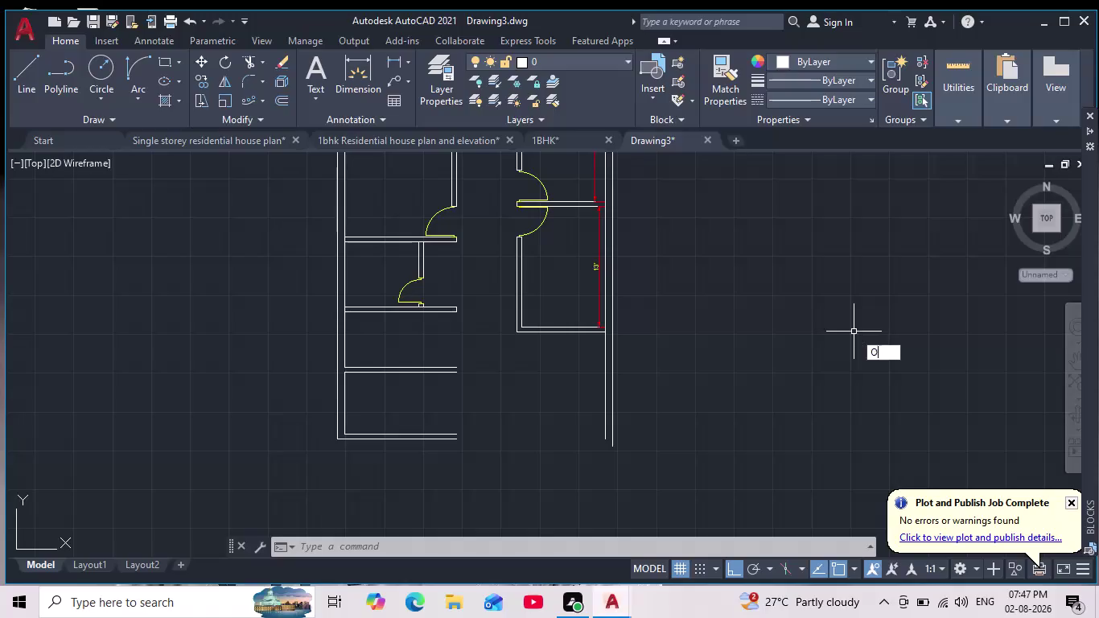
Abandon the first offset attempt and set a new 10'7" offset distance.
key(Return)
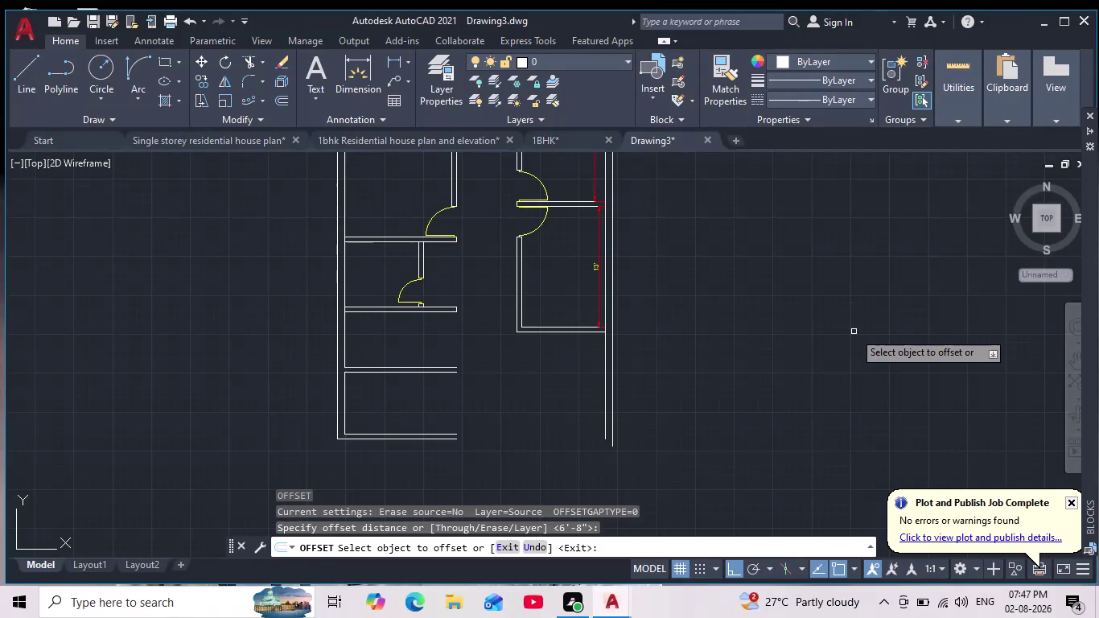
click(563, 332)
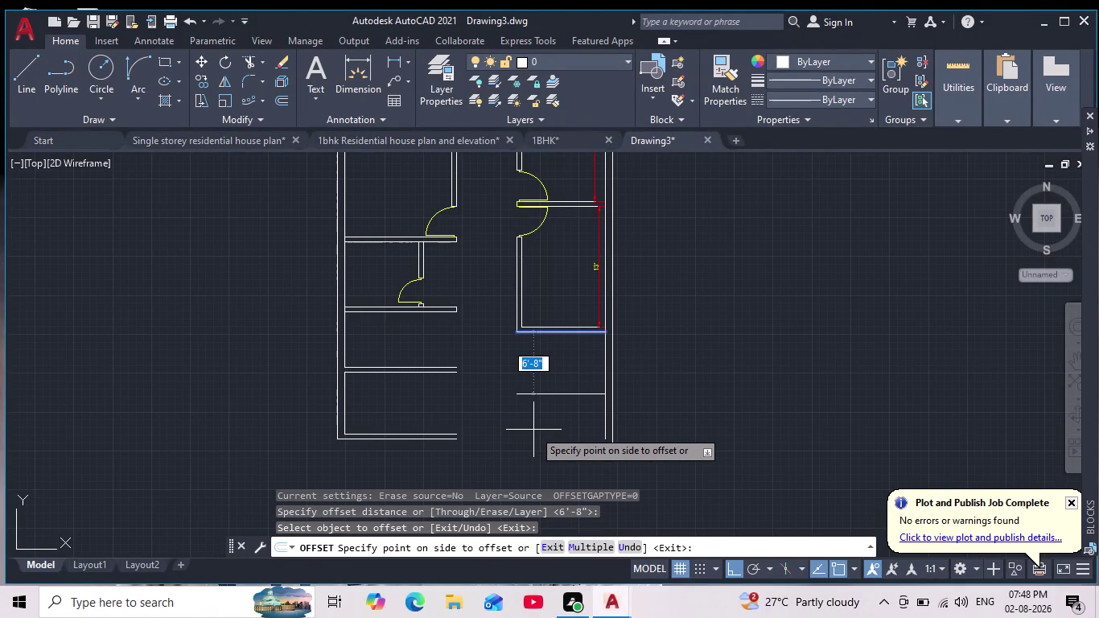
key(Escape)
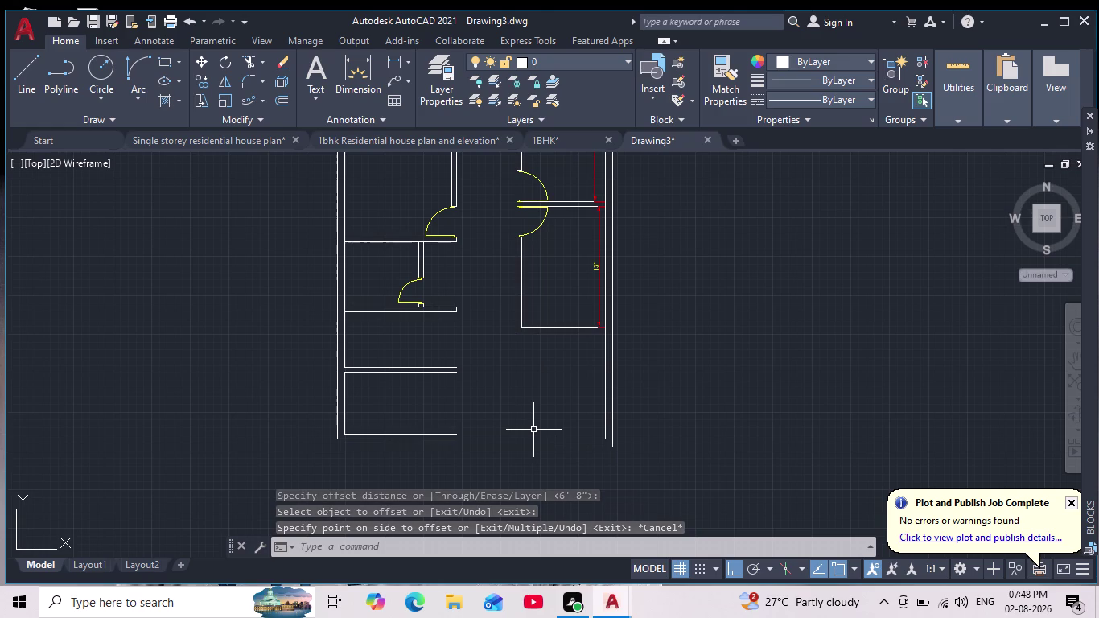
key(Return)
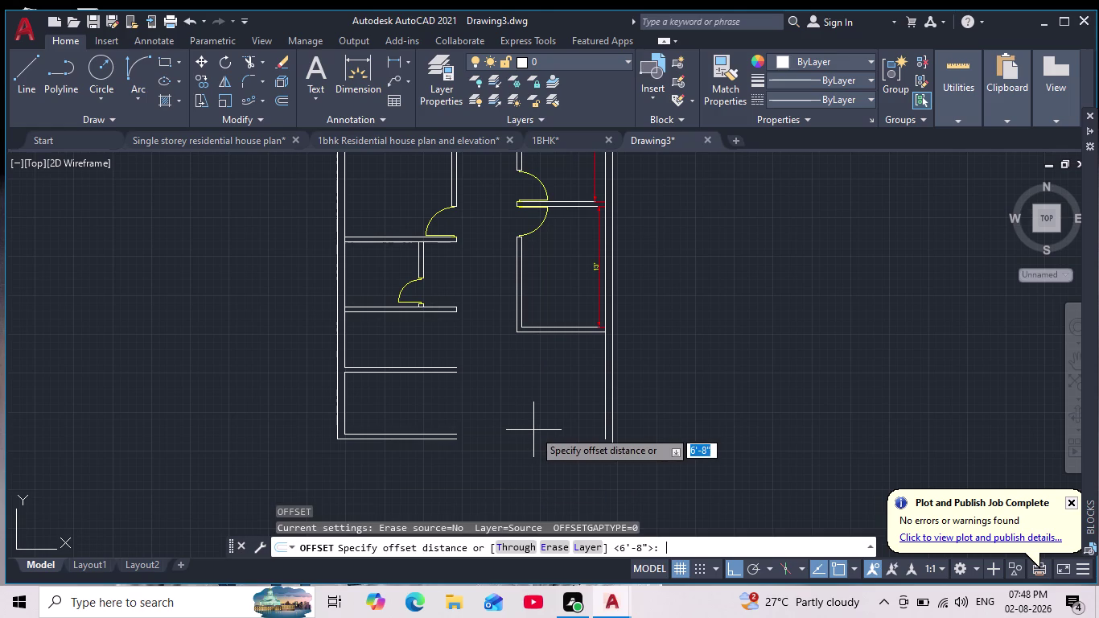
text(10)
key(apostrophe)
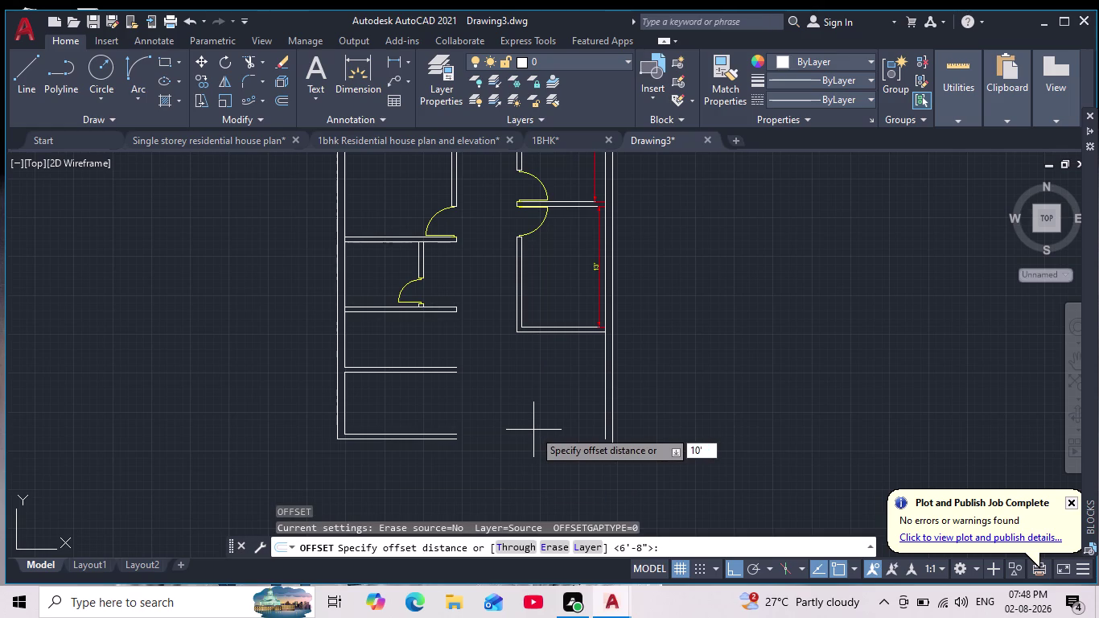
text(7")
key(Return)
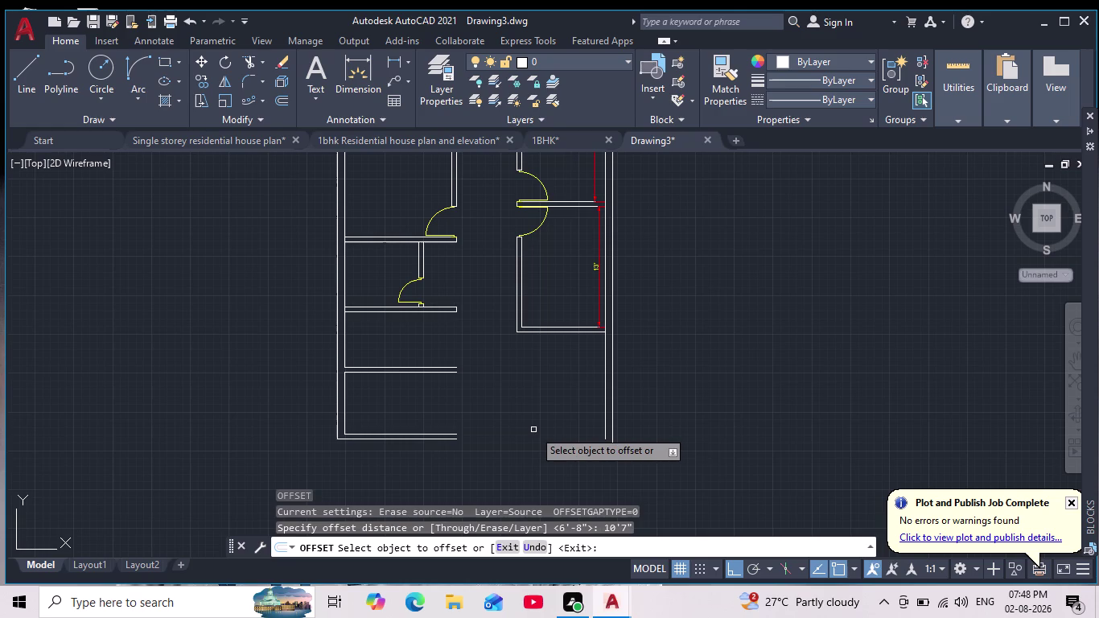
Copy the right room's bottom line 10'7" below it.
click(561, 332)
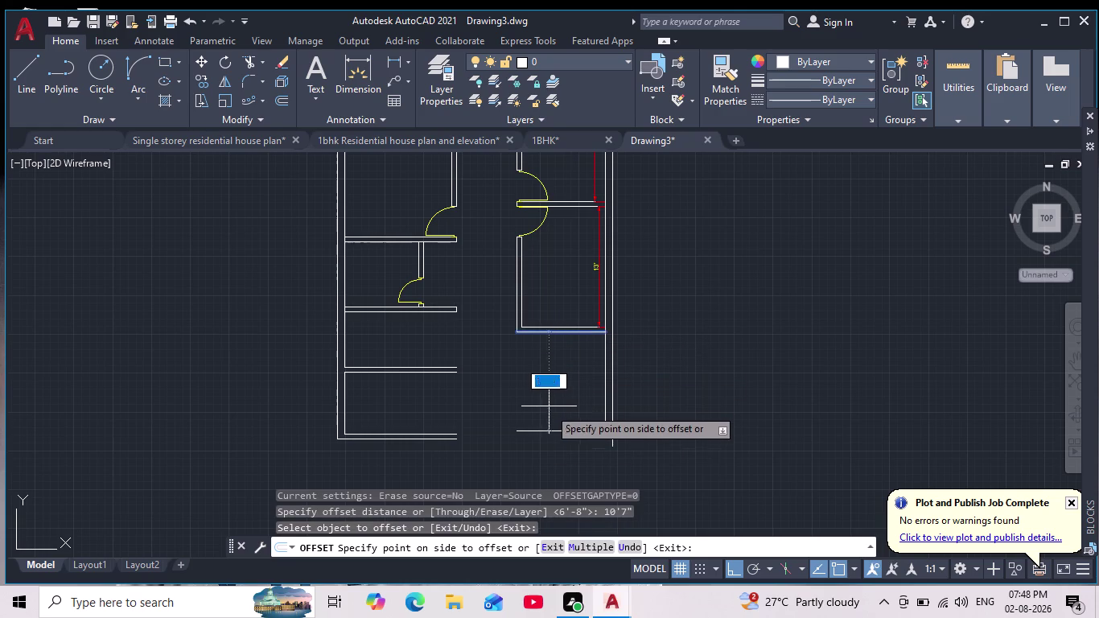
click(547, 410)
scroll(down, 3)
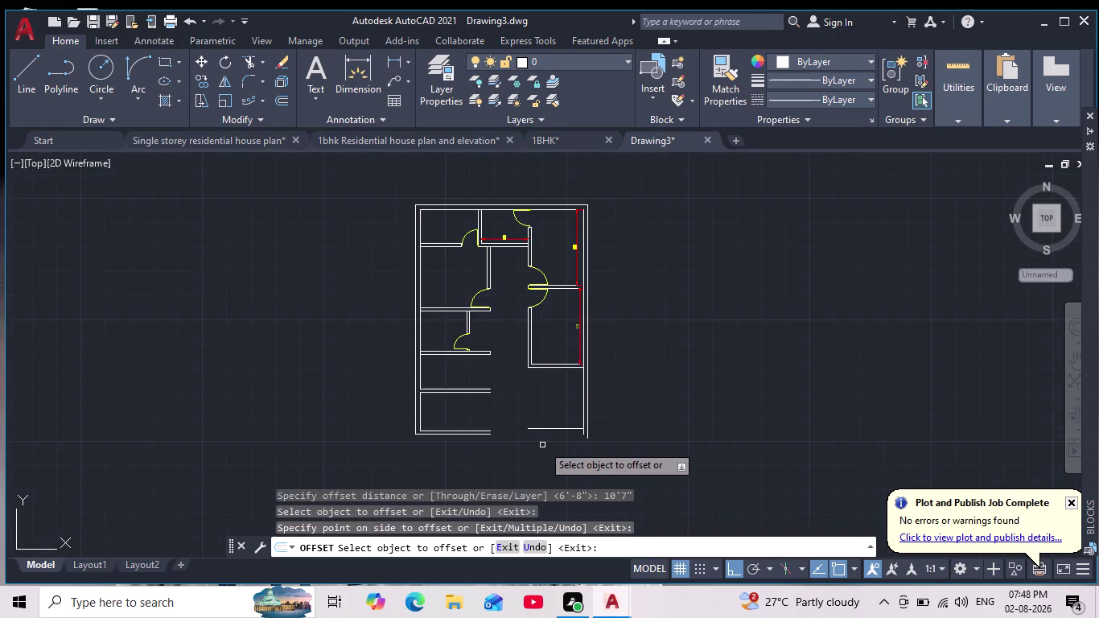
scroll(up, 3)
scroll(up, 3)
scroll(down, 3)
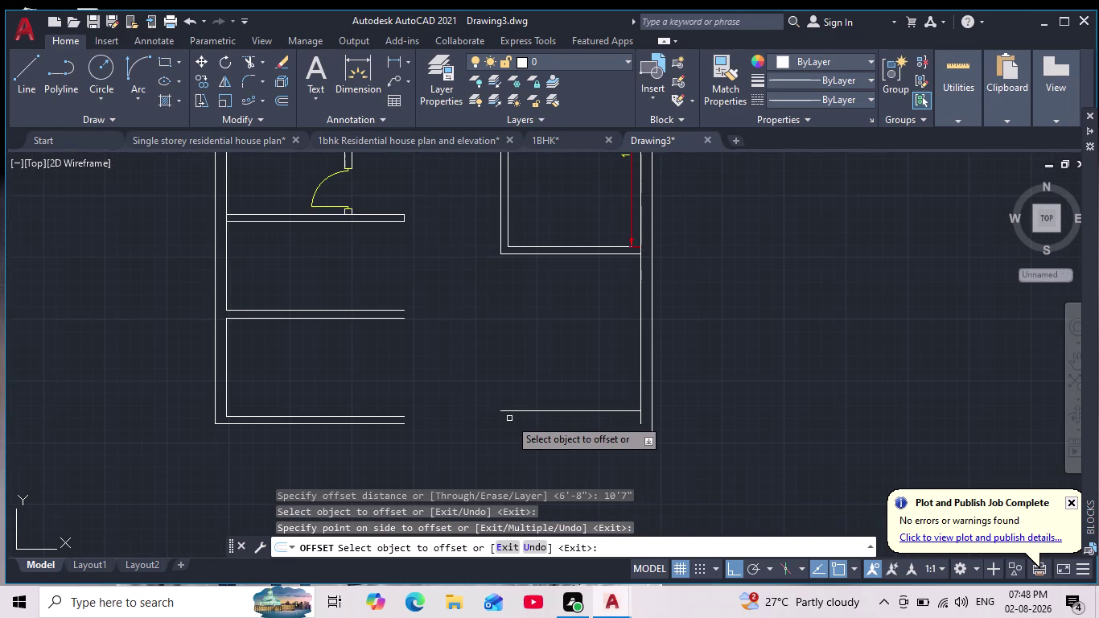
Start an offset with a 6-inch distance, then cancel it.
key(Escape)
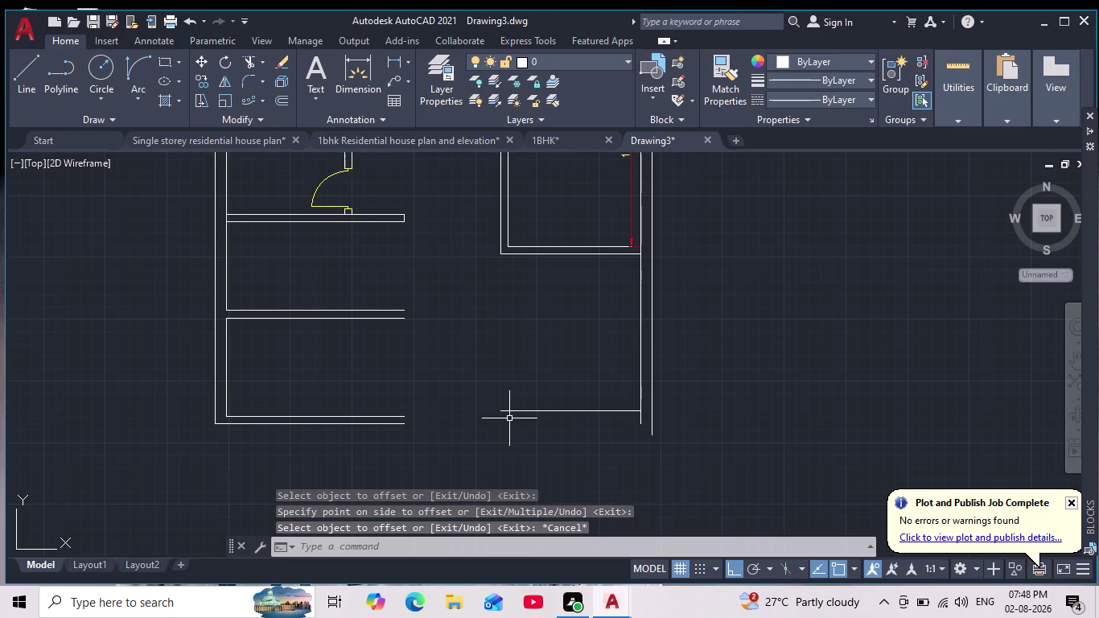
key(Escape)
key(Escape)
key(Escape)
key(Return)
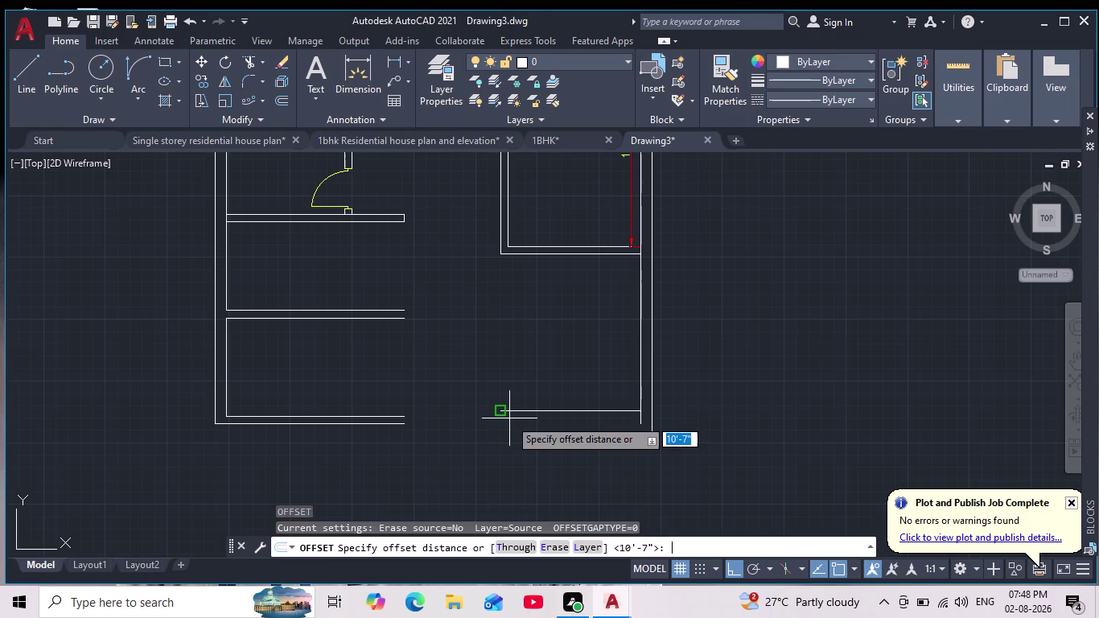
key(6)
key(Return)
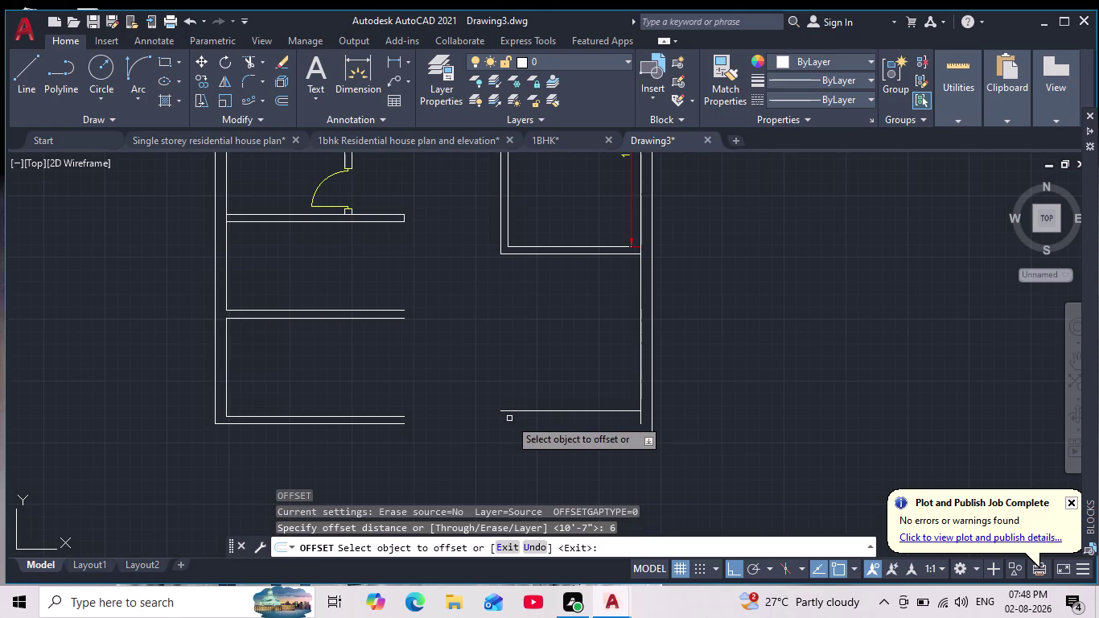
key(Escape)
key(Escape)
key(Escape)
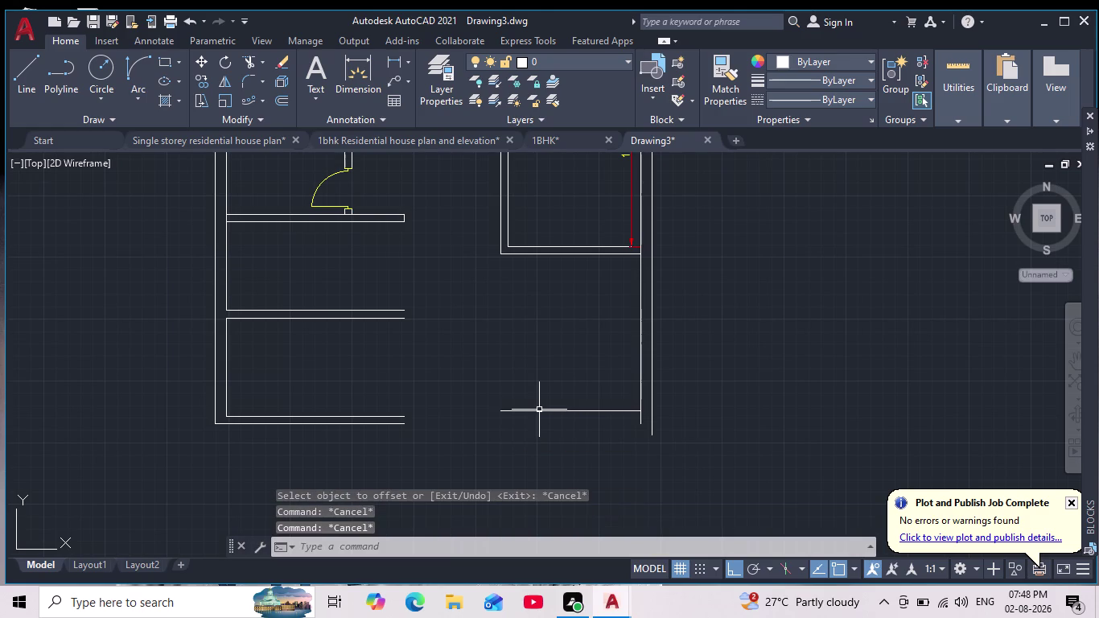
Offset the new bottom wall line 9 inches downward to give the wall thickness.
key(o)
key(Return)
key(9)
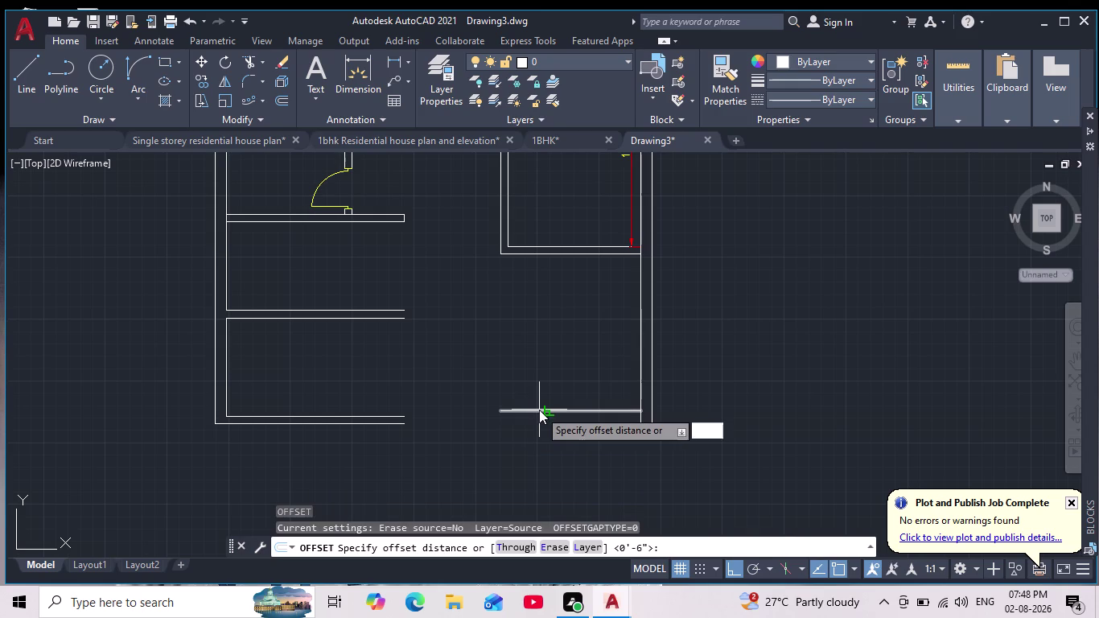
key(Return)
click(542, 412)
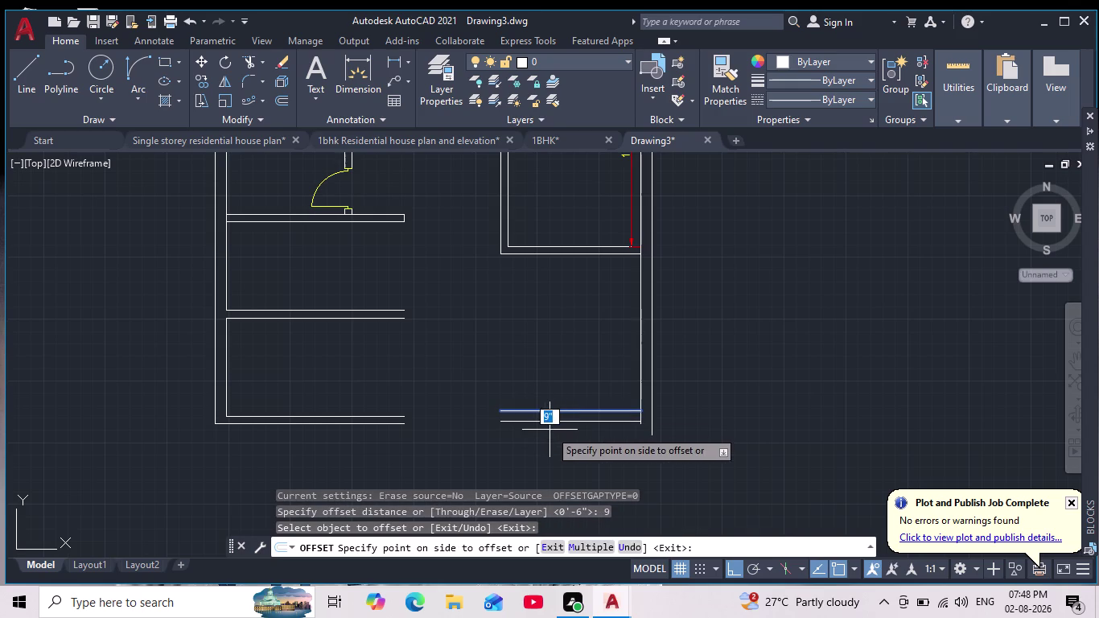
click(549, 430)
scroll(down, 3)
scroll(up, 3)
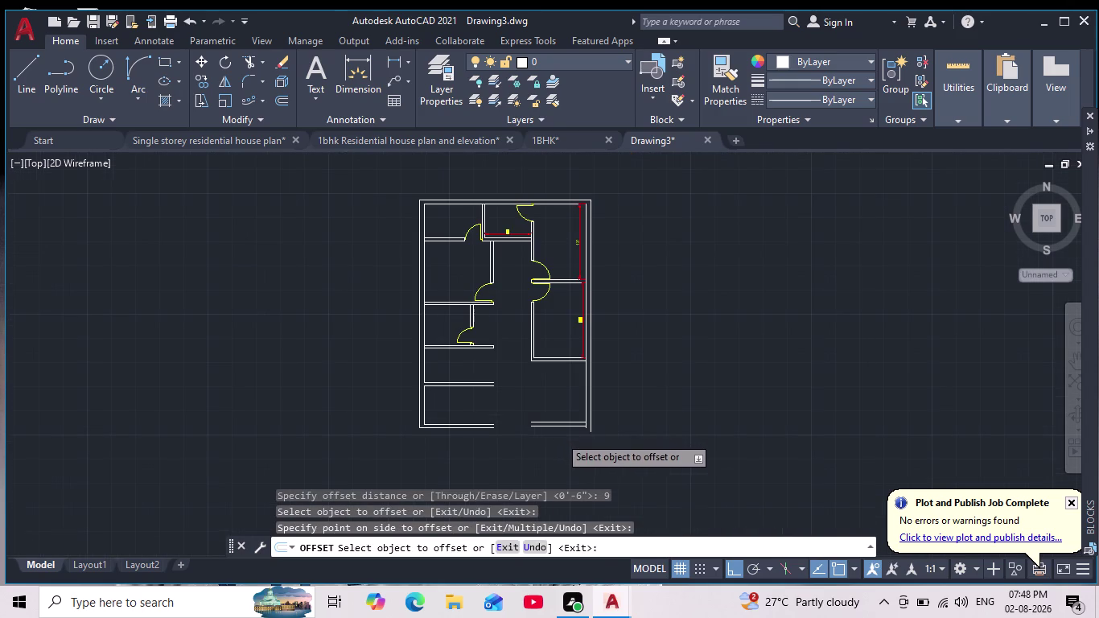
key(Escape)
key(Escape)
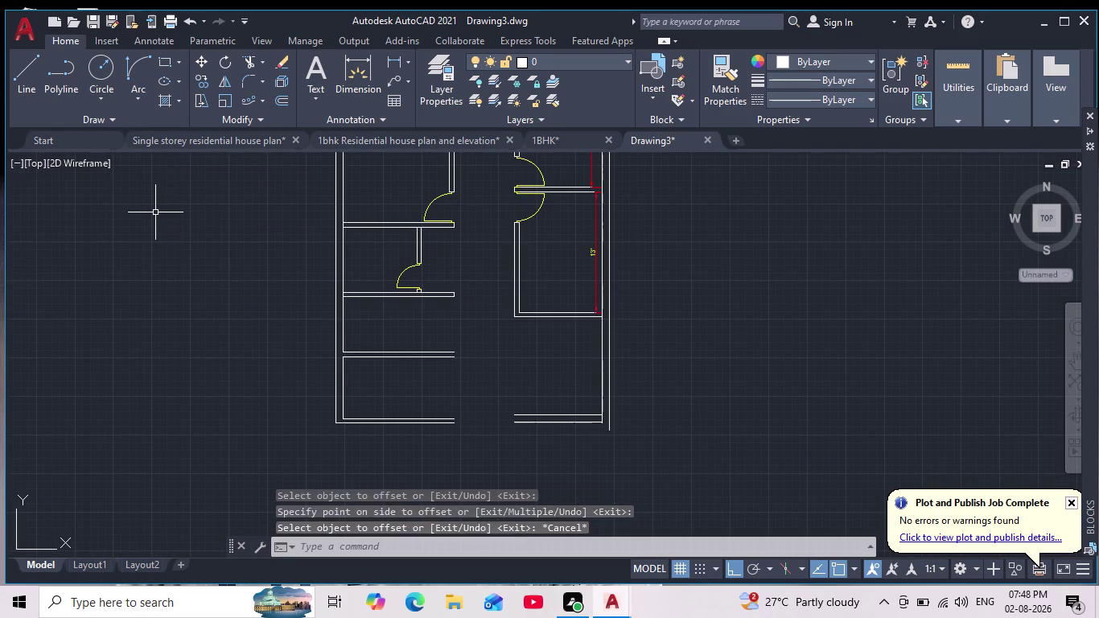
key(Escape)
Fillet the outer bottom and outer right wall lines into a clean corner.
click(248, 74)
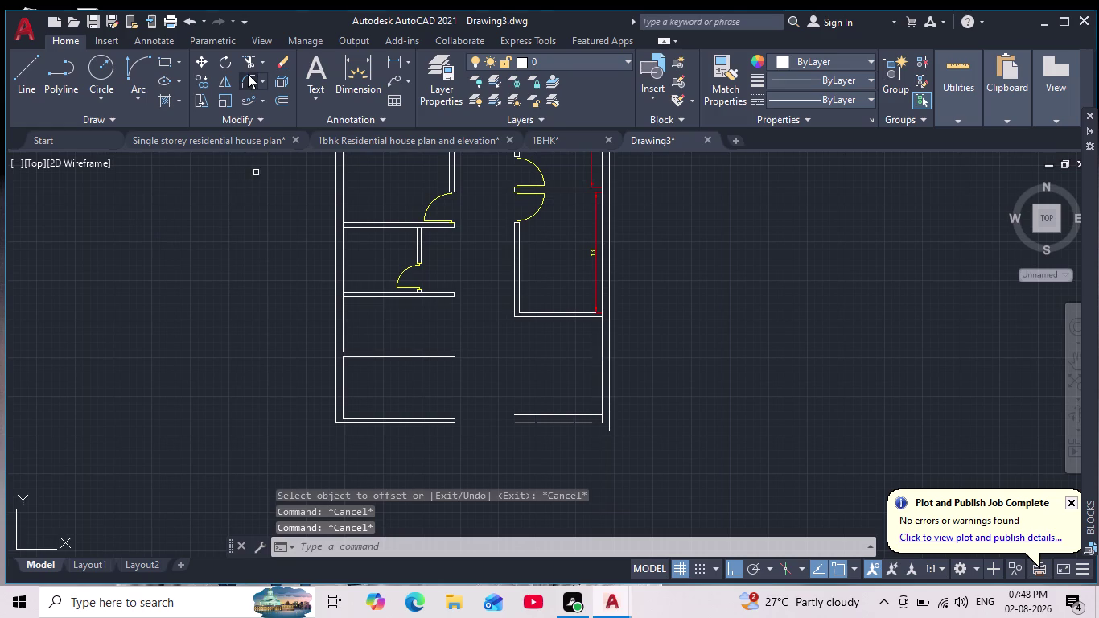
scroll(up, 3)
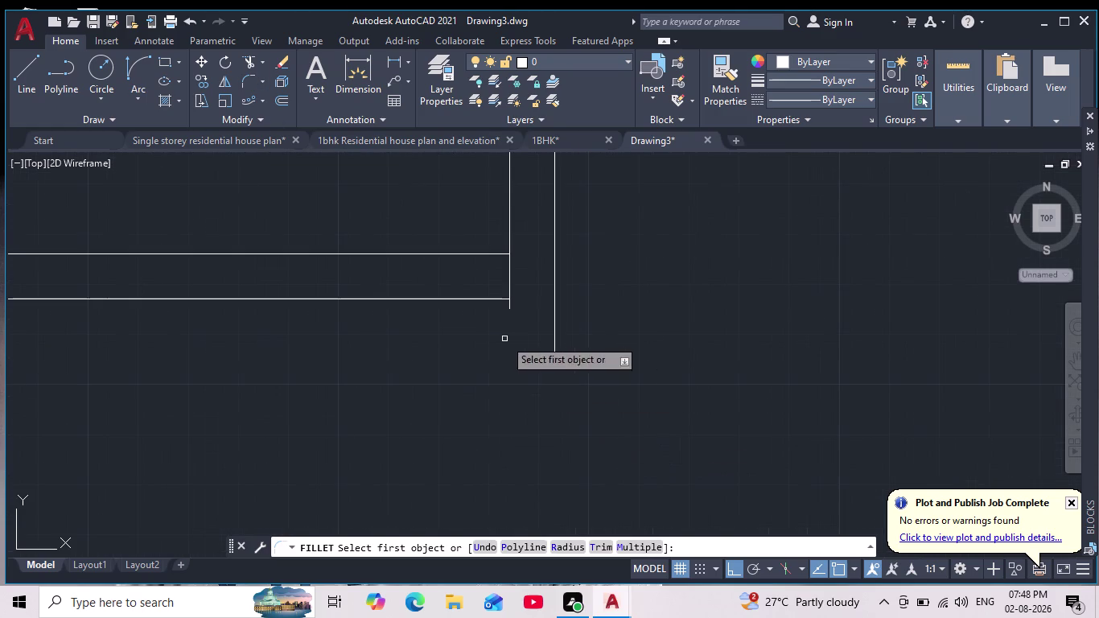
click(465, 297)
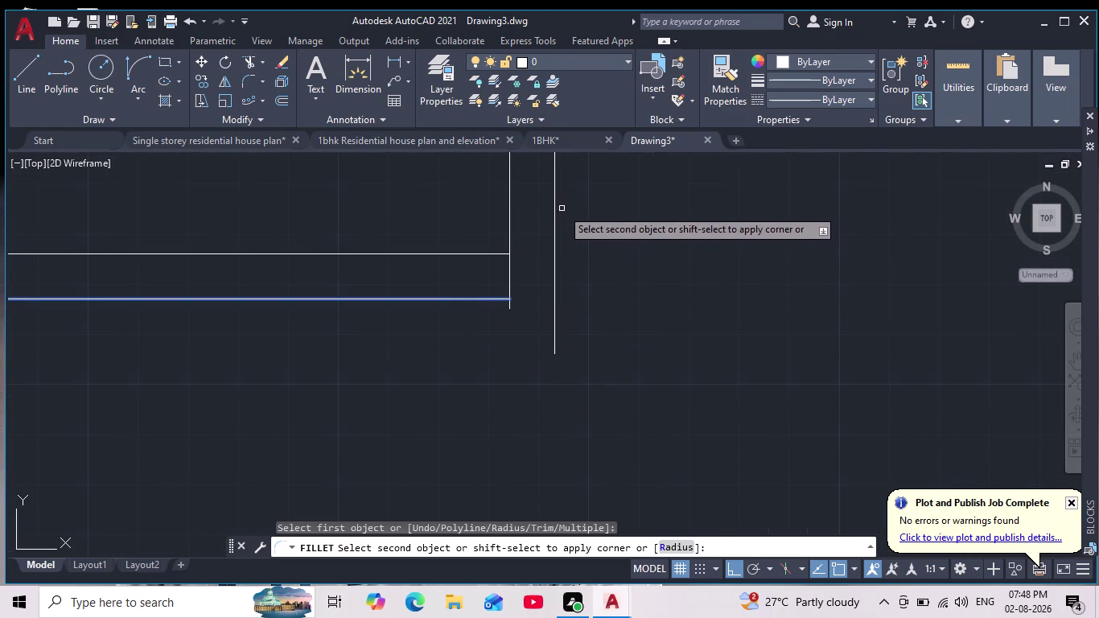
click(554, 204)
scroll(down, 3)
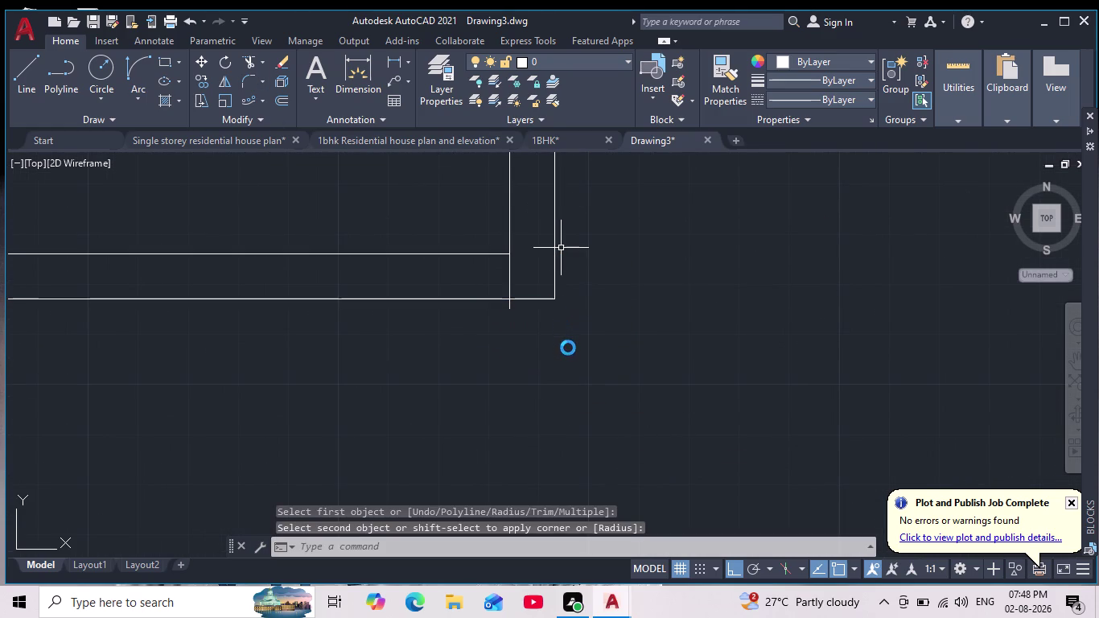
middle_drag(568, 347, 590, 448)
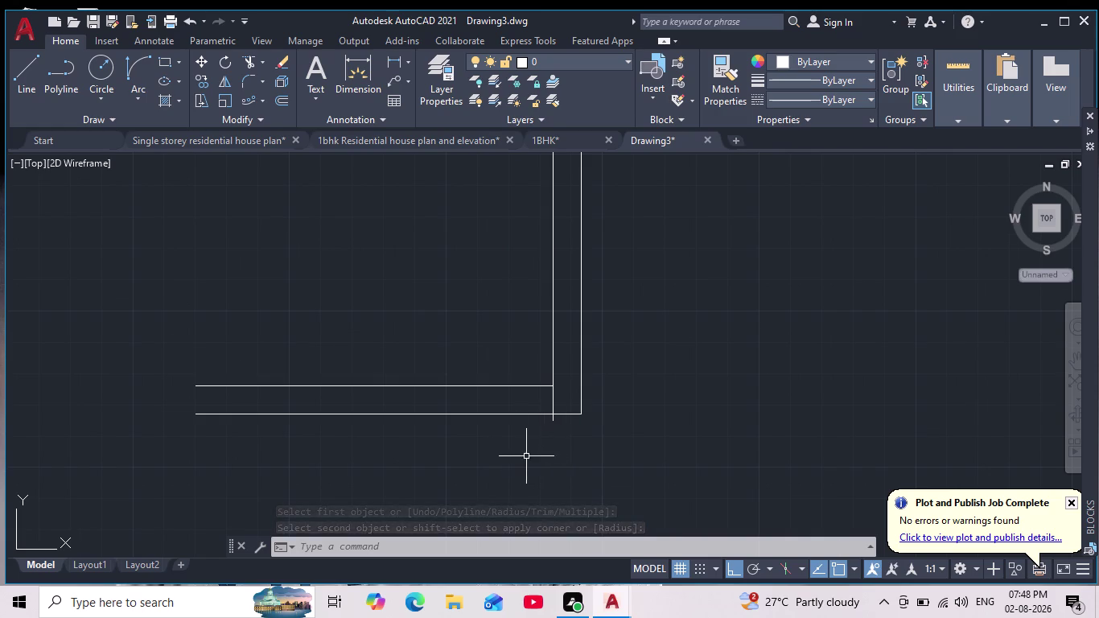
Fillet the inner bottom and inner right wall lines into a matching corner.
key(space)
click(518, 387)
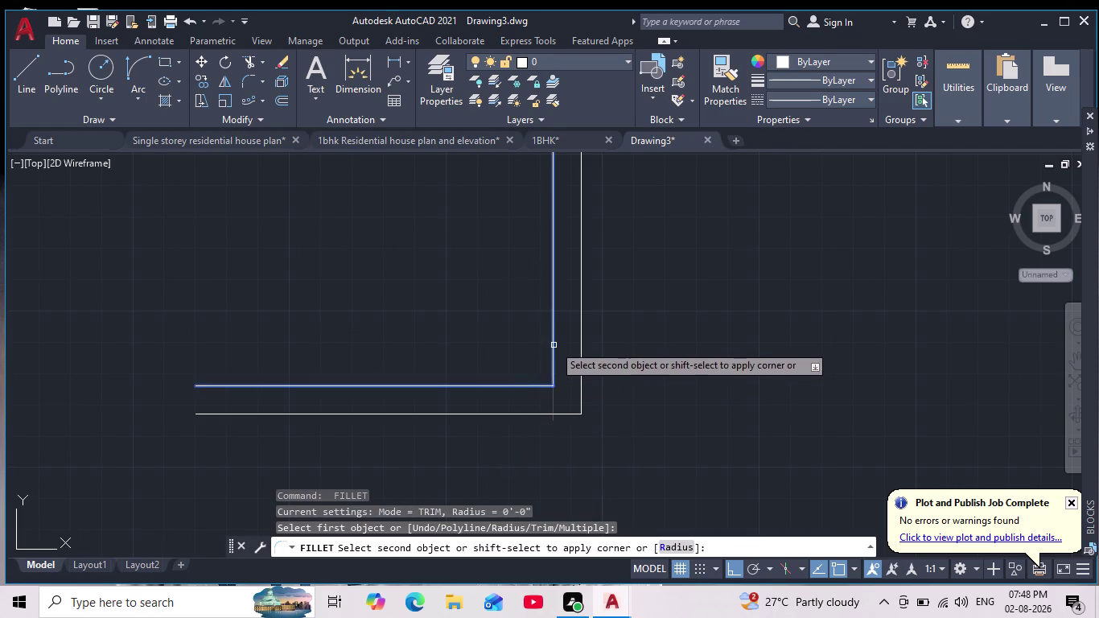
click(551, 339)
key(Escape)
scroll(down, 3)
middle_drag(703, 448, 683, 442)
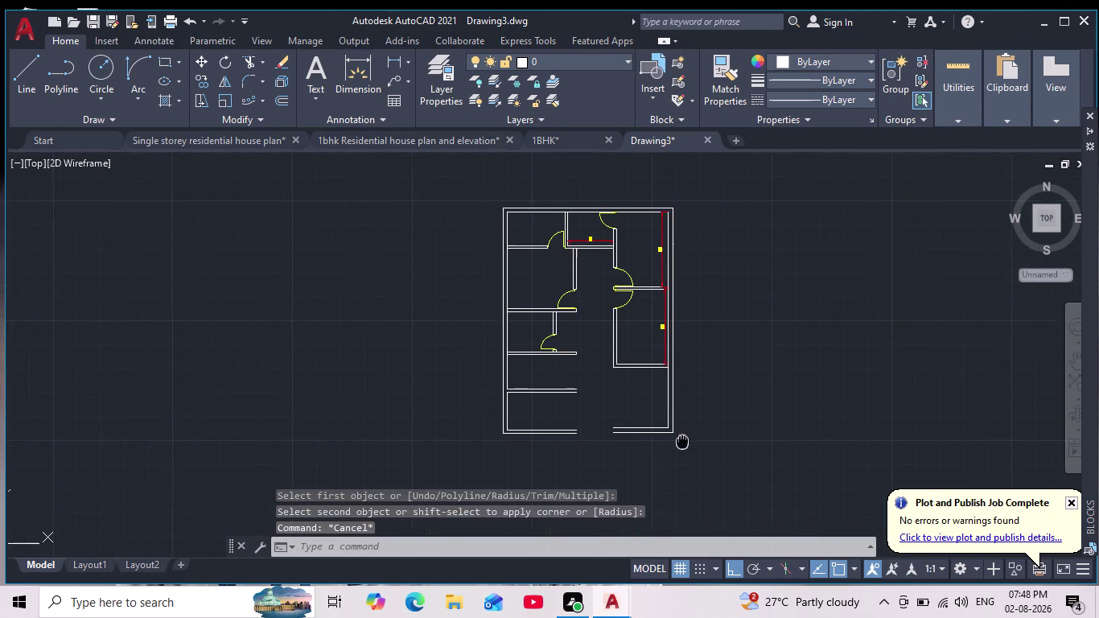
middle_drag(683, 442, 676, 442)
scroll(down, 3)
scroll(up, 3)
scroll(up, 3)
middle_drag(704, 436, 664, 436)
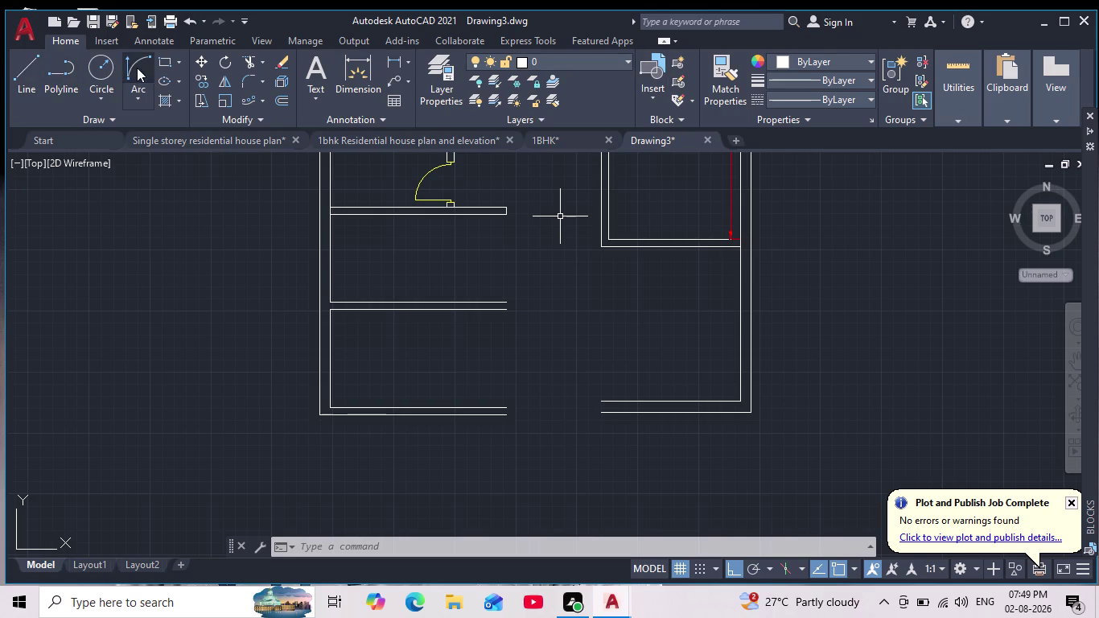
click(32, 75)
scroll(up, 3)
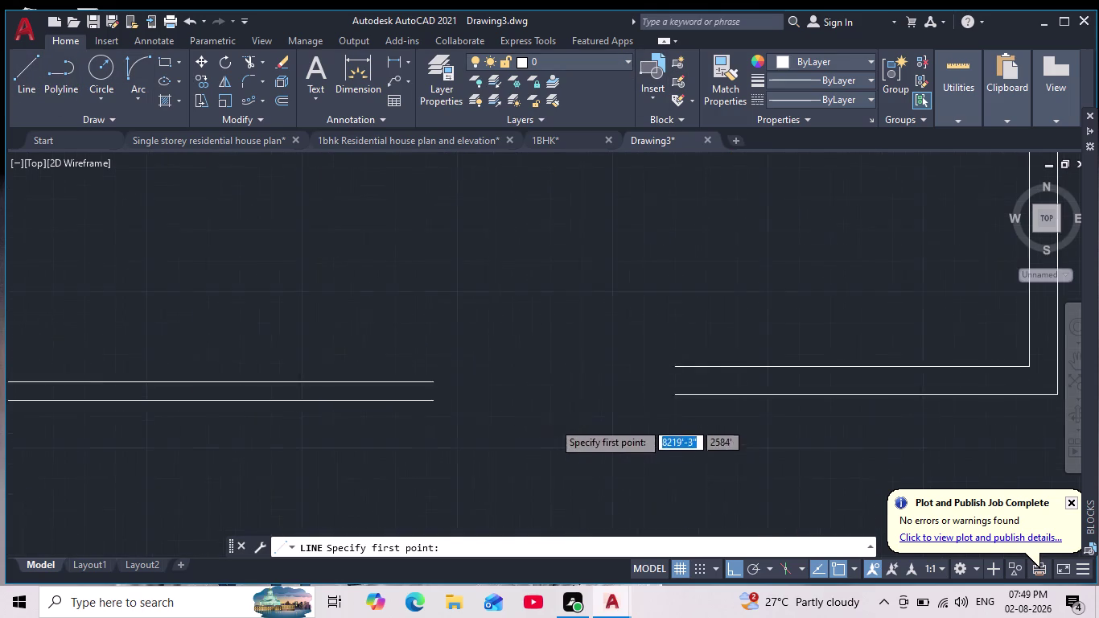
click(361, 392)
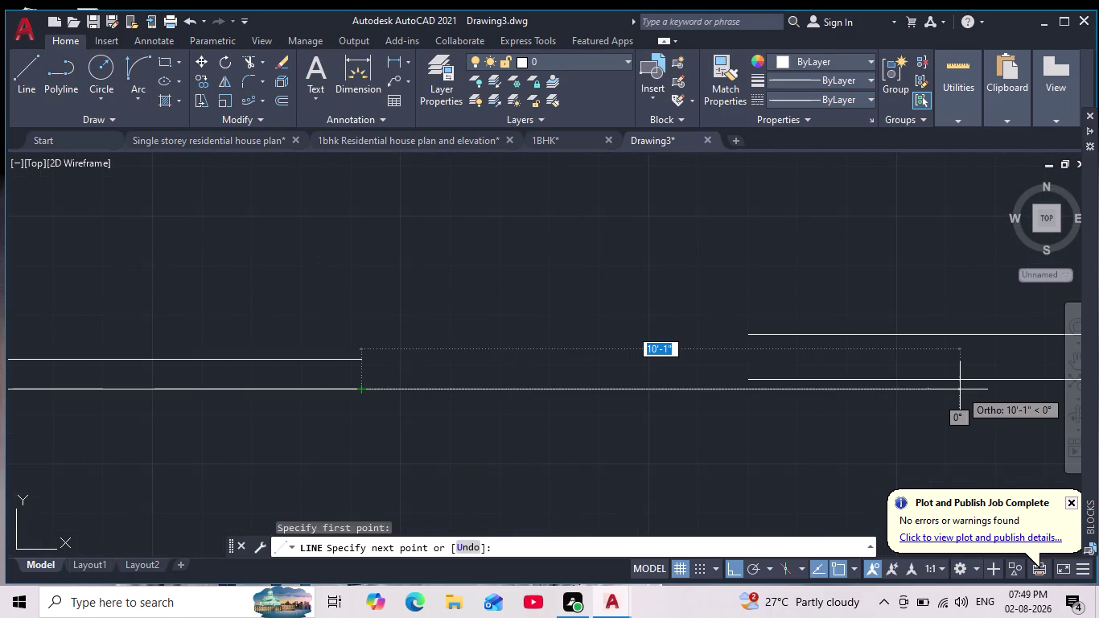
scroll(down, 3)
middle_drag(960, 390, 445, 381)
scroll(down, 3)
scroll(up, 3)
scroll(down, 3)
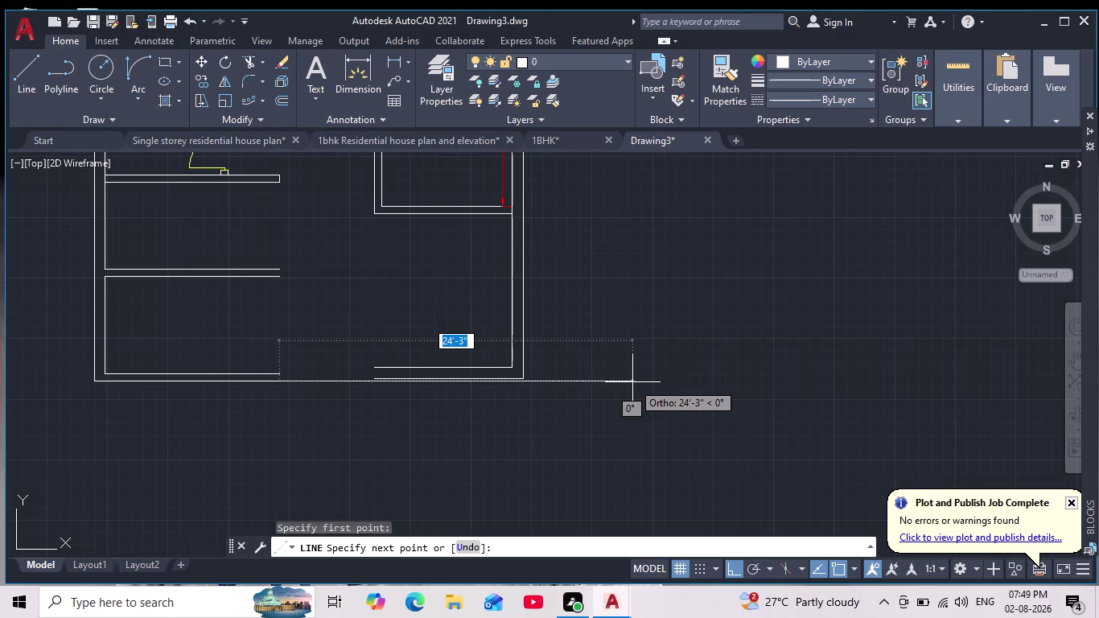
key(Escape)
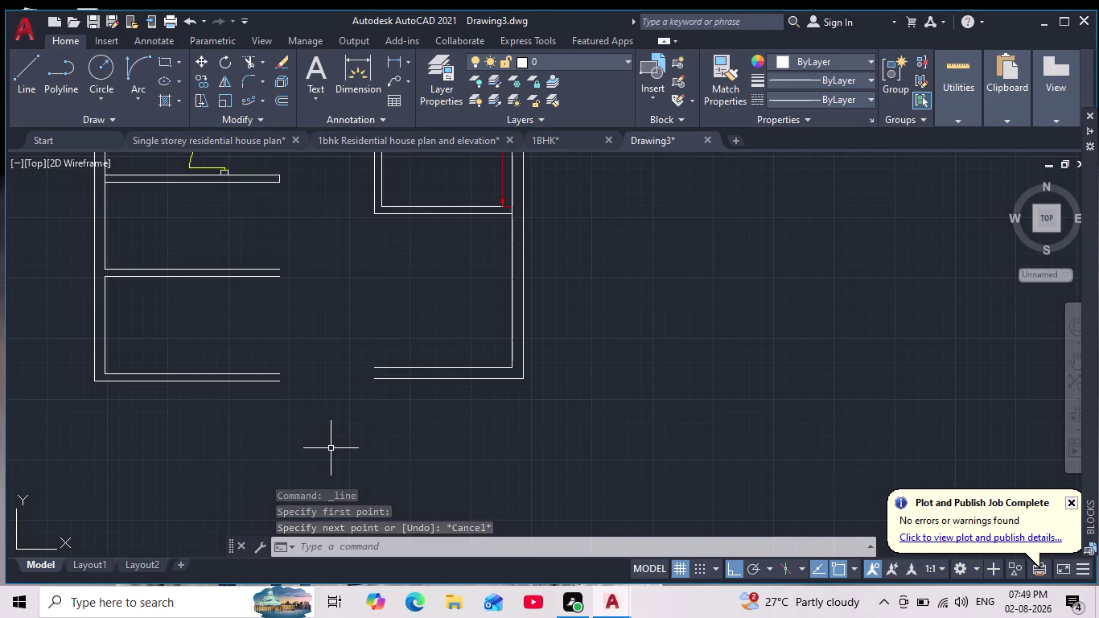
scroll(up, 3)
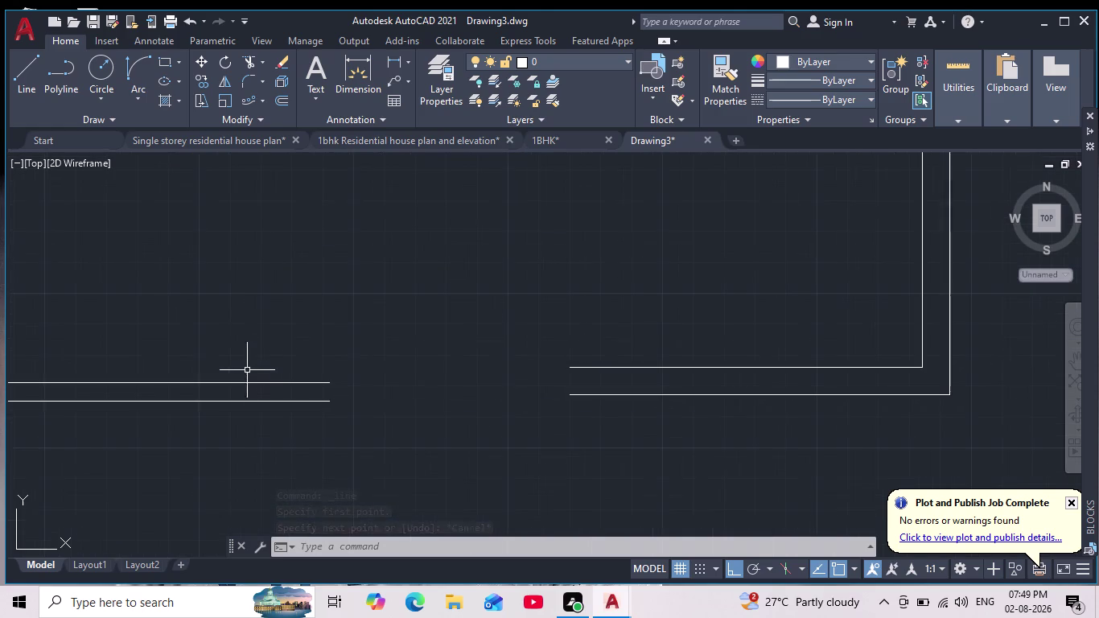
Delete the left rooms' outer bottom wall line and start a replacement line there.
click(243, 400)
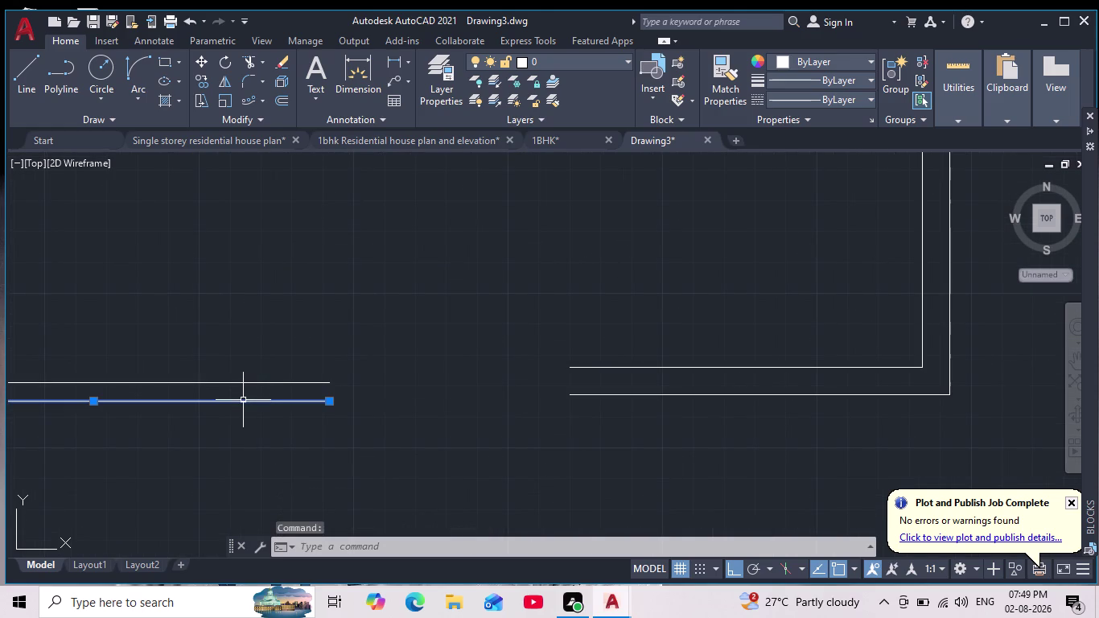
scroll(down, 3)
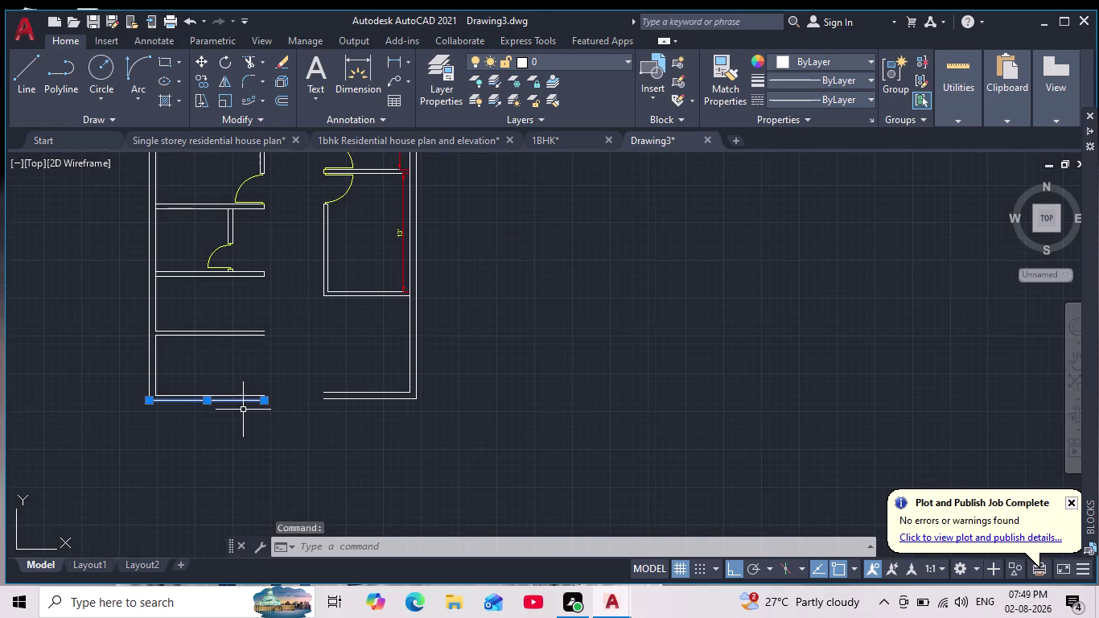
key(Delete)
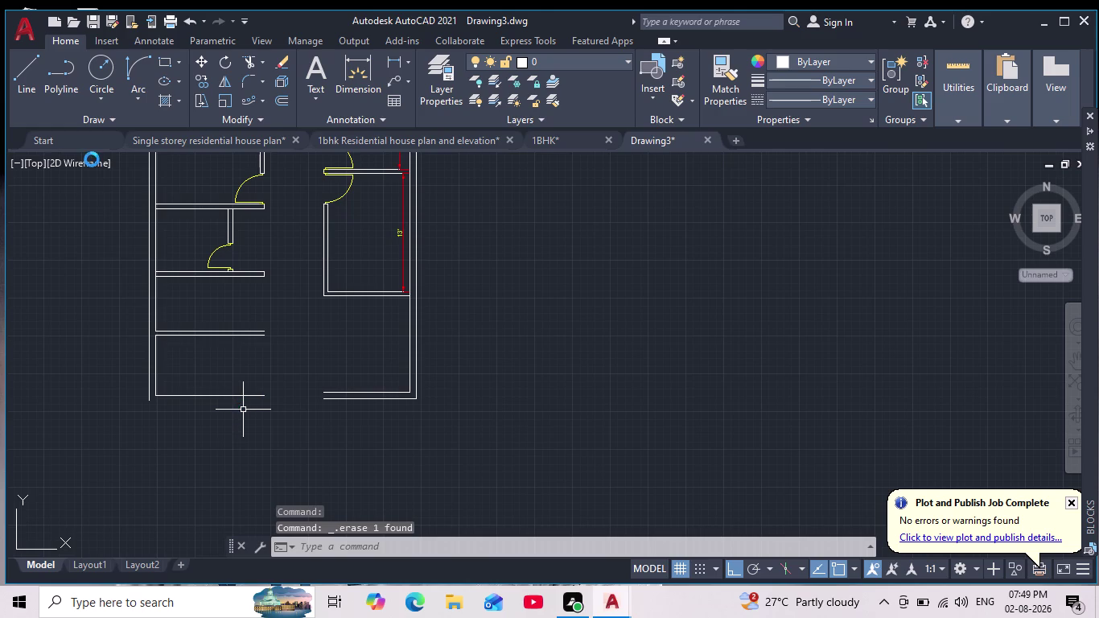
click(28, 67)
scroll(up, 3)
click(334, 363)
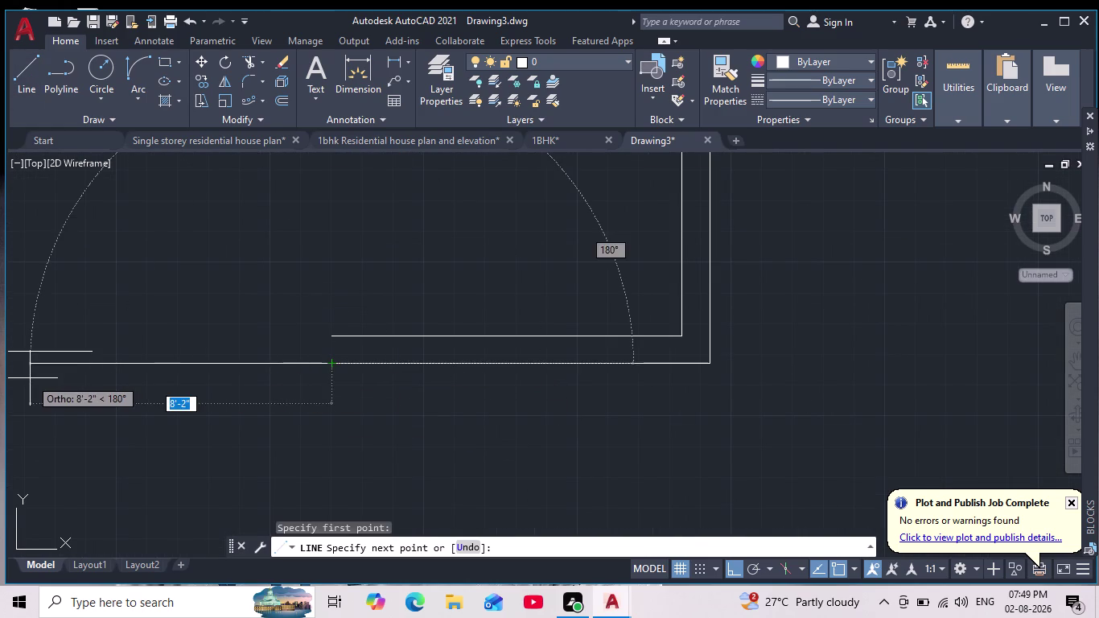
Run the replacement outer bottom line left to end at the left outer wall.
middle_drag(30, 378, 382, 387)
middle_drag(197, 387, 504, 402)
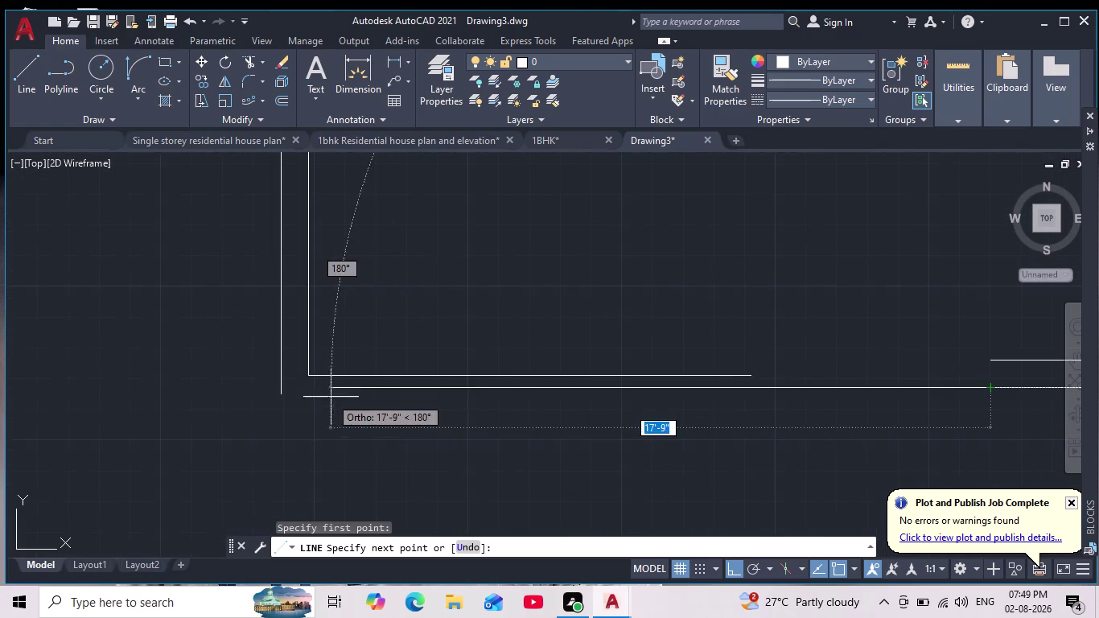
scroll(up, 3)
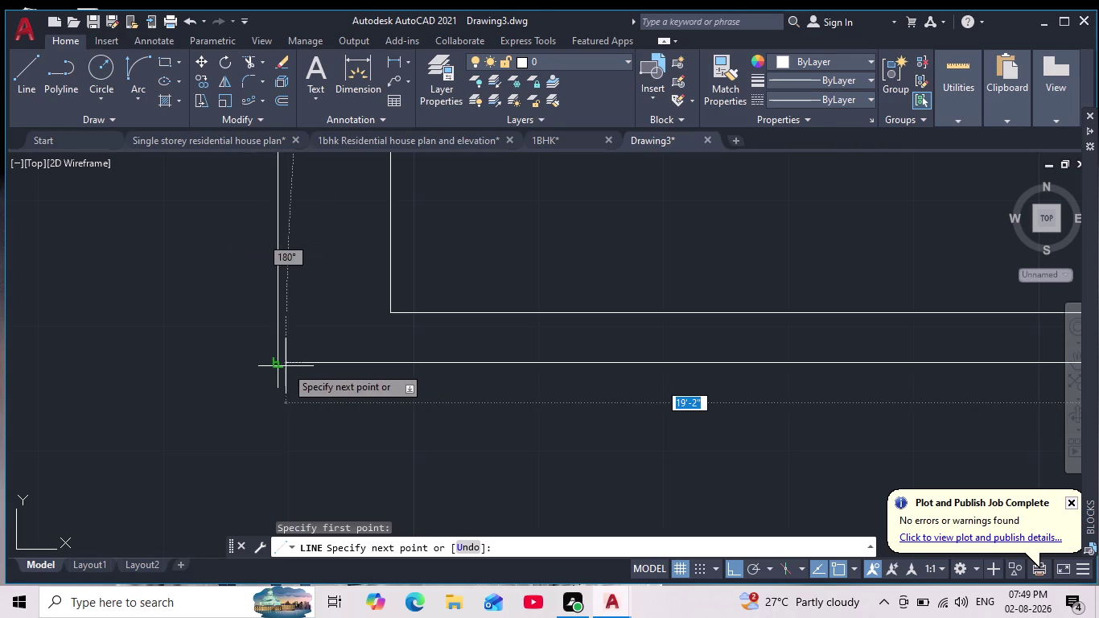
click(274, 362)
key(Escape)
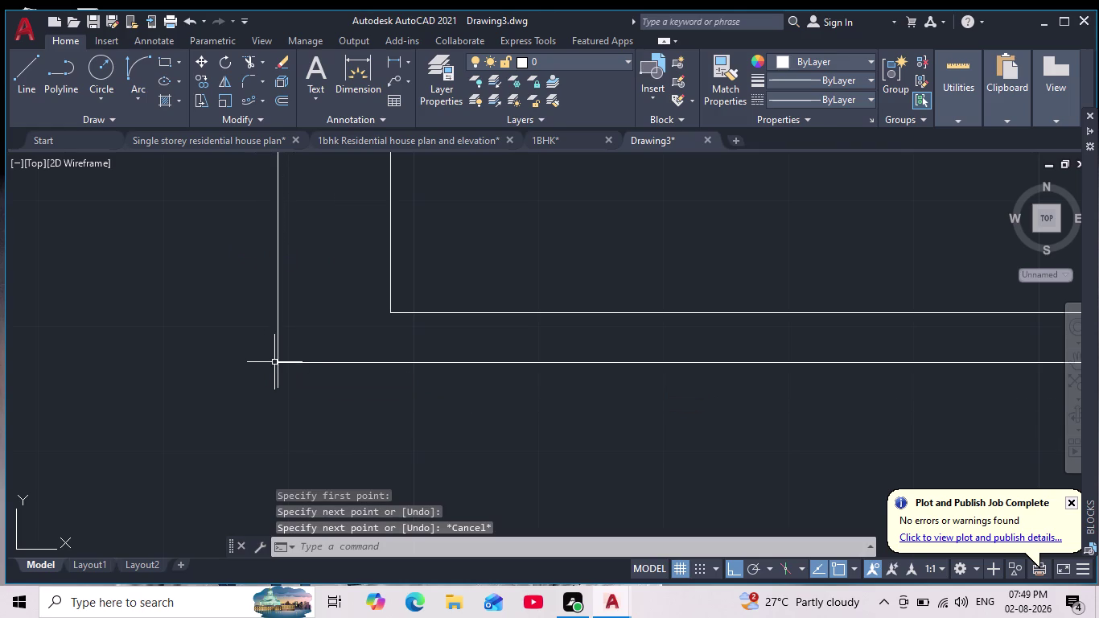
key(grave)
key(Escape)
key(Escape)
key(Escape)
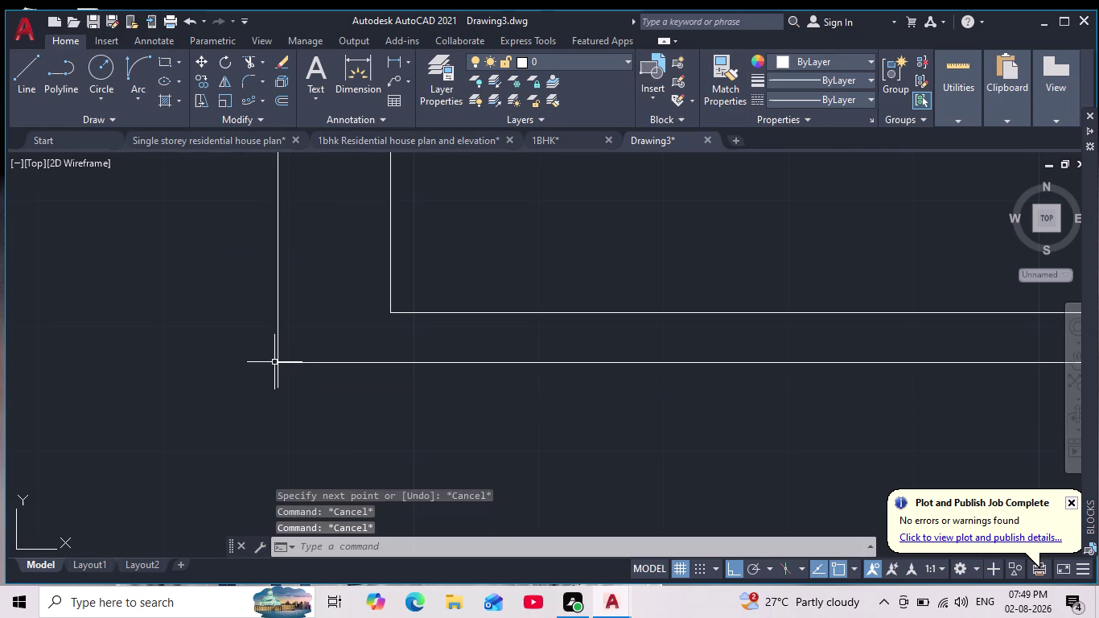
key(Escape)
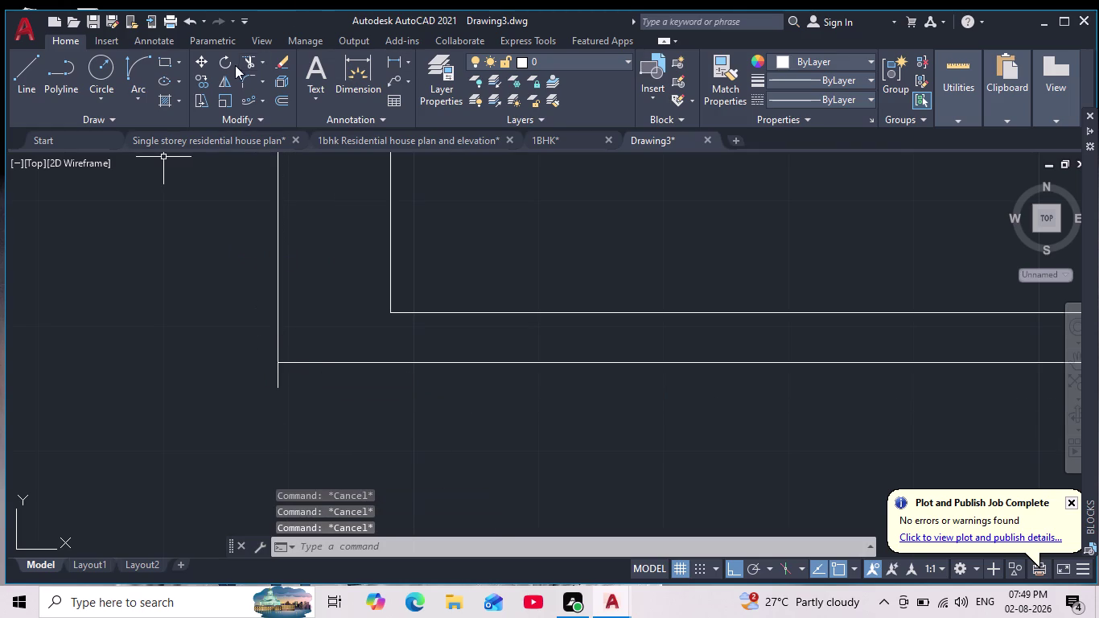
Trim the left wall line's overshoot at the bottom-left outer corner.
click(249, 58)
drag(288, 391, 269, 374)
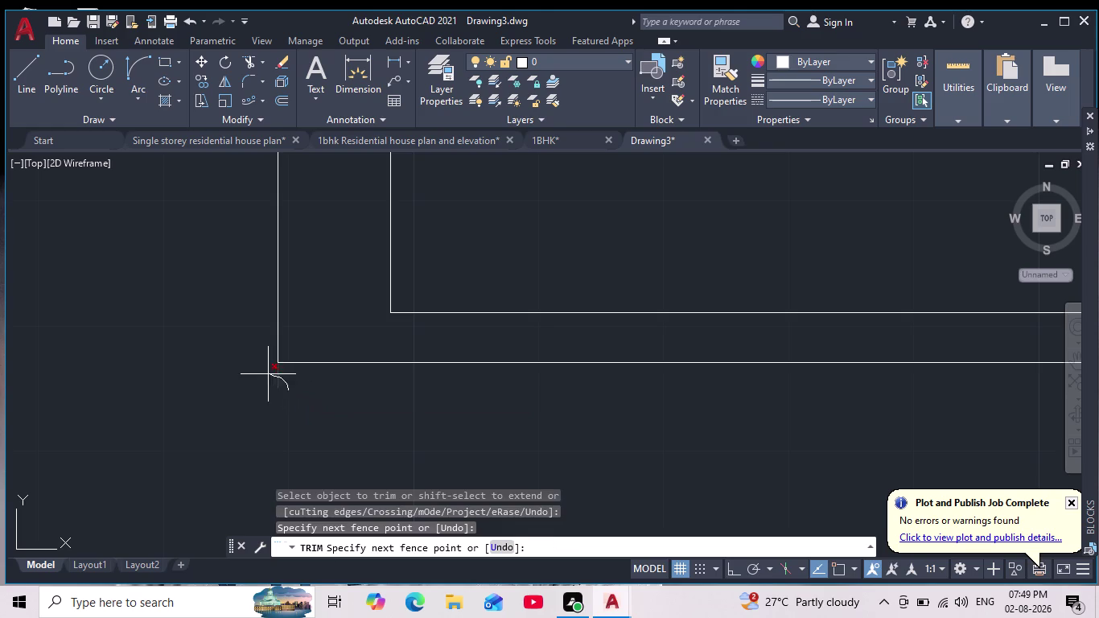
drag(269, 374, 267, 374)
key(Escape)
key(Escape)
key(Escape)
key(Escape)
key(Escape)
key(Escape)
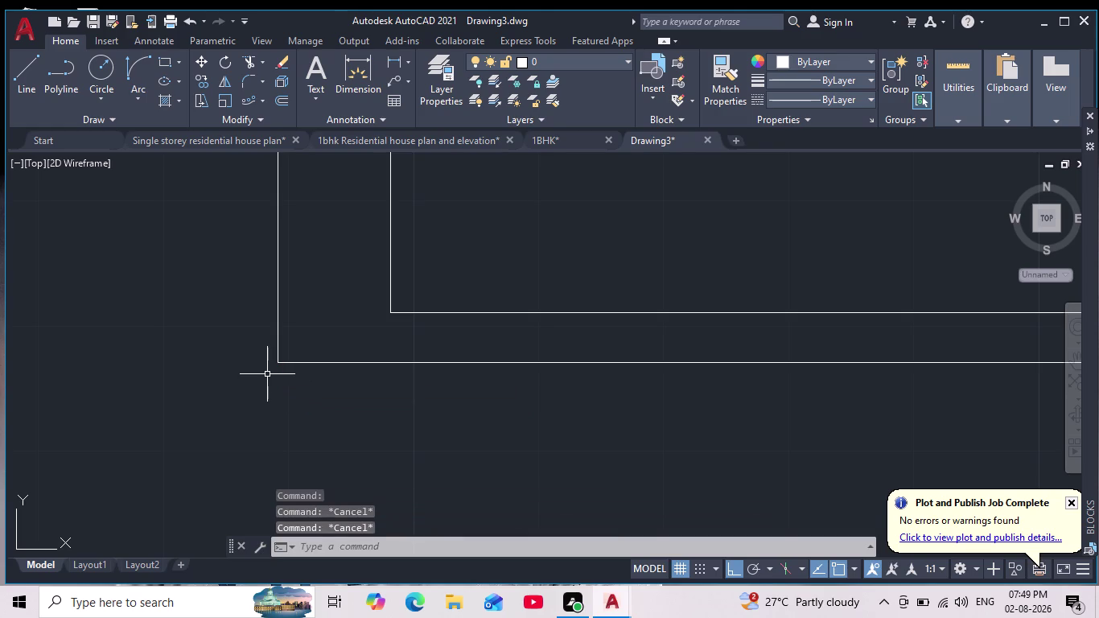
key(Escape)
key(Escape)
key(Escape)
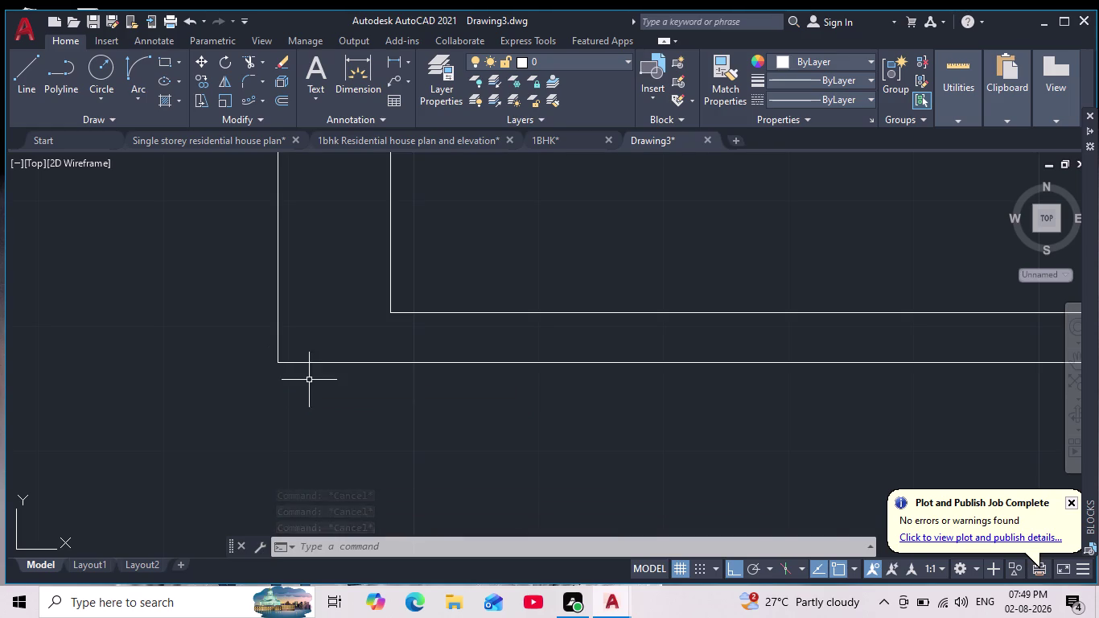
Zoom and pan to bring the whole floor plan into view, centred.
scroll(down, 3)
scroll(down, 3)
middle_drag(625, 373, 555, 386)
scroll(down, 3)
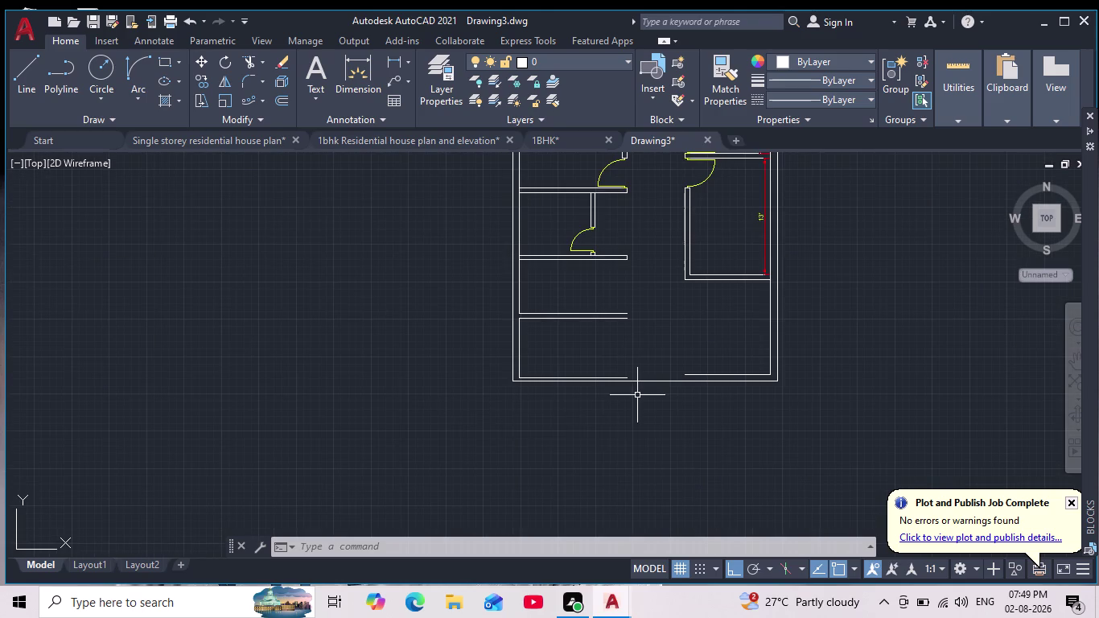
middle_drag(638, 393, 426, 444)
scroll(down, 3)
scroll(up, 3)
scroll(up, 3)
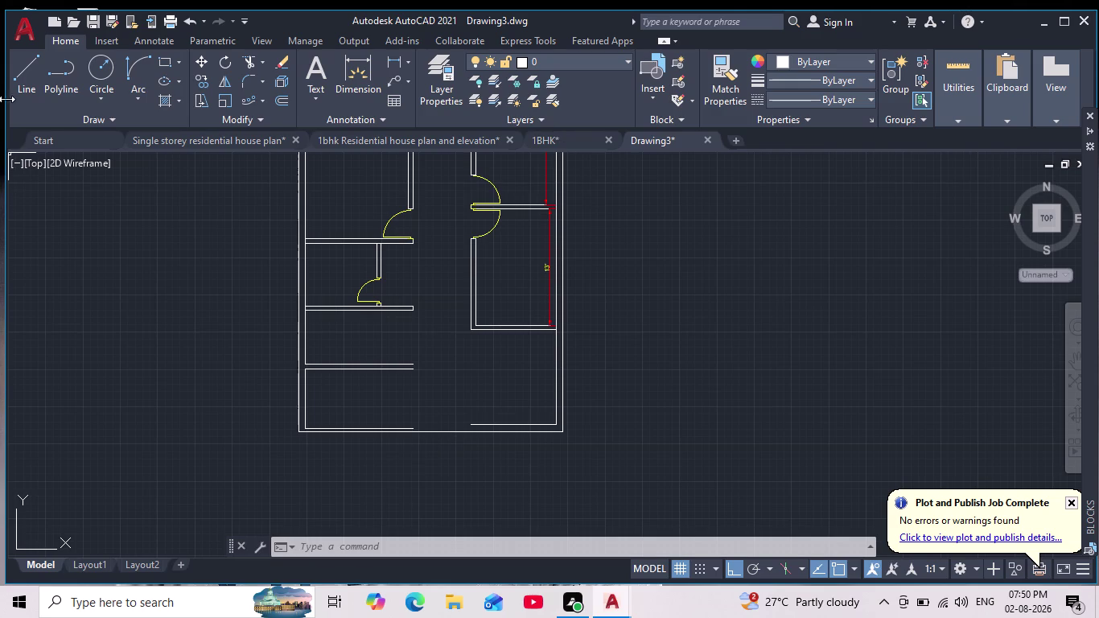
Draw an inner right wall line from the inner corner down to the bottom wall.
click(28, 68)
scroll(up, 3)
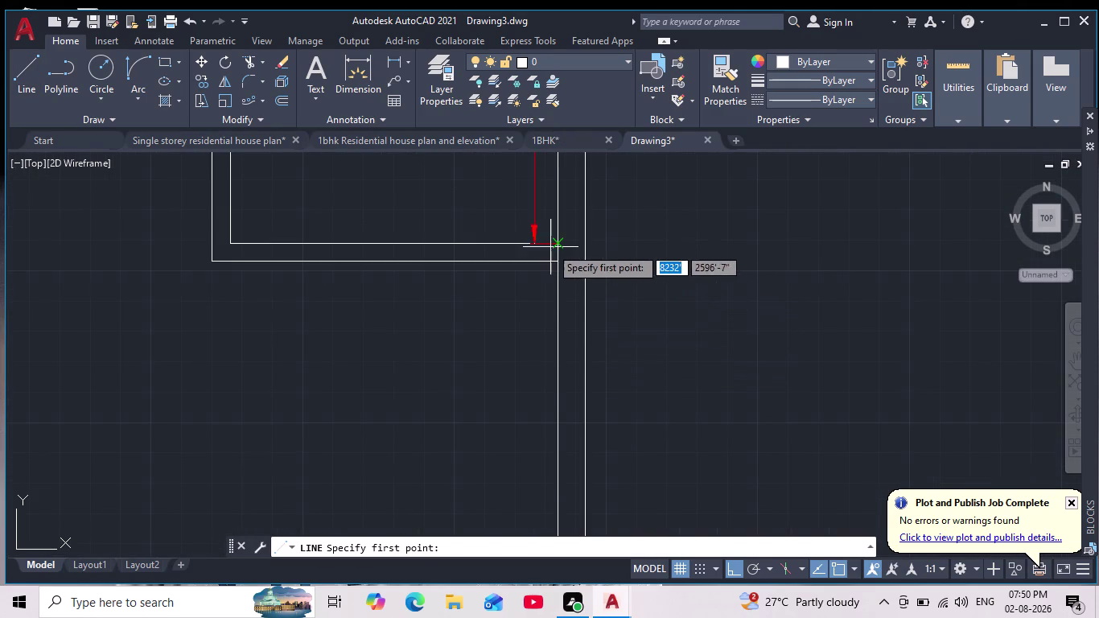
click(559, 258)
middle_drag(562, 420, 604, 251)
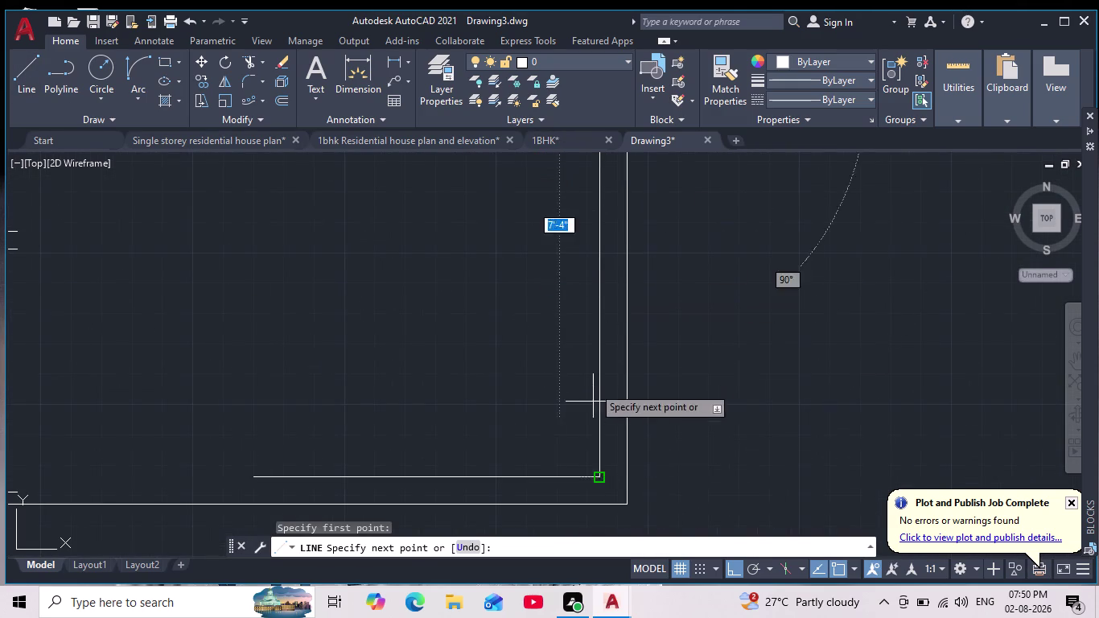
click(603, 474)
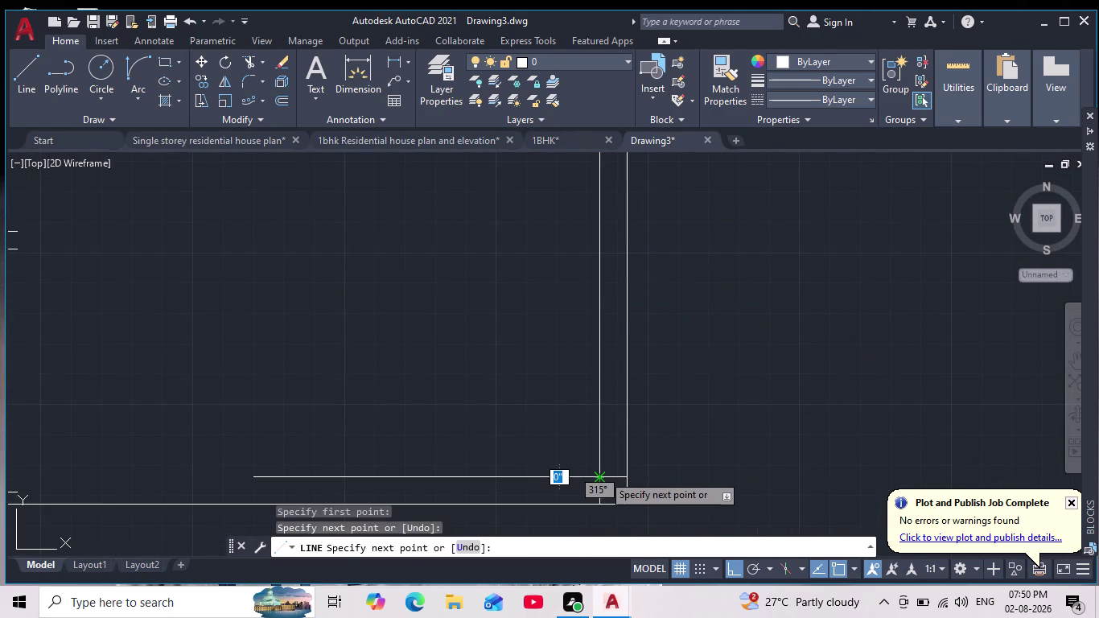
key(Escape)
key(o)
key(Return)
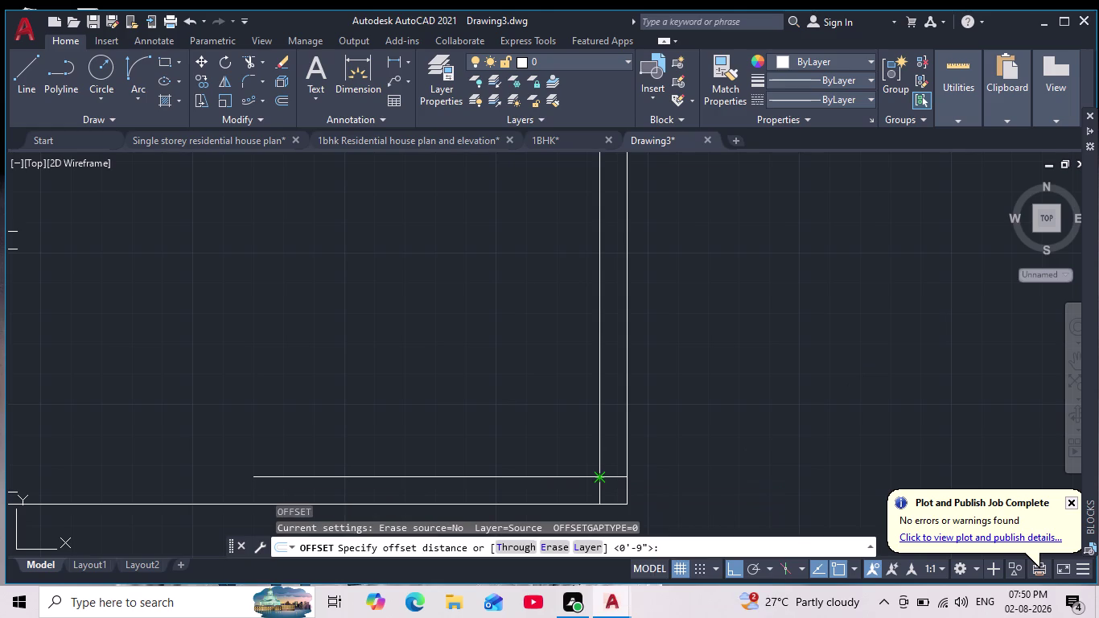
Set a 6'8" offset distance and pick the inner right wall line to copy.
text(6'8)
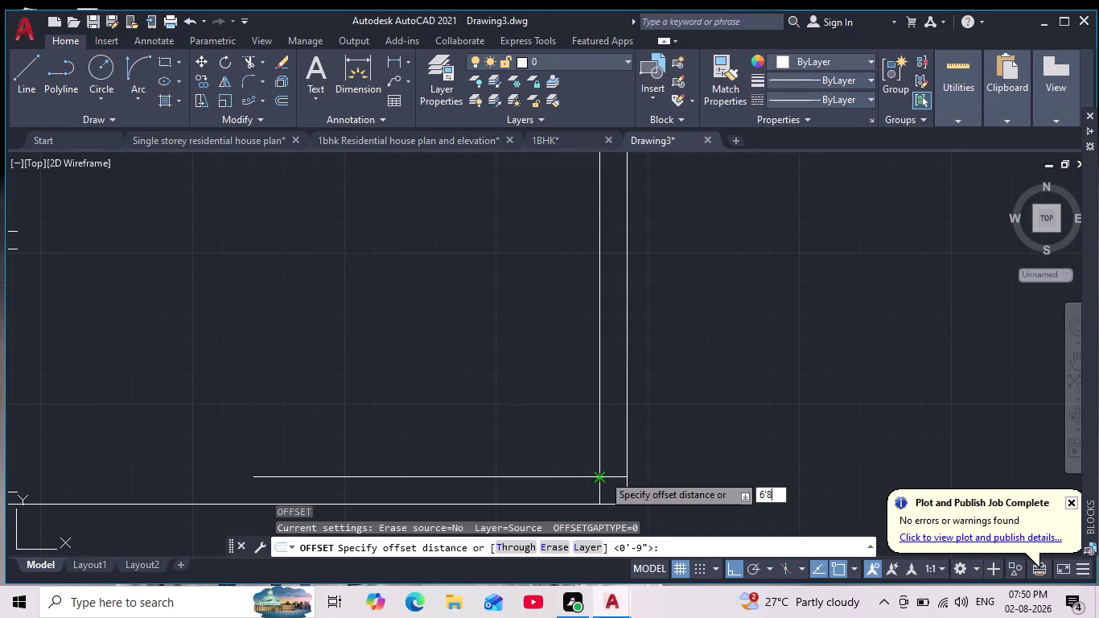
text(")
key(Return)
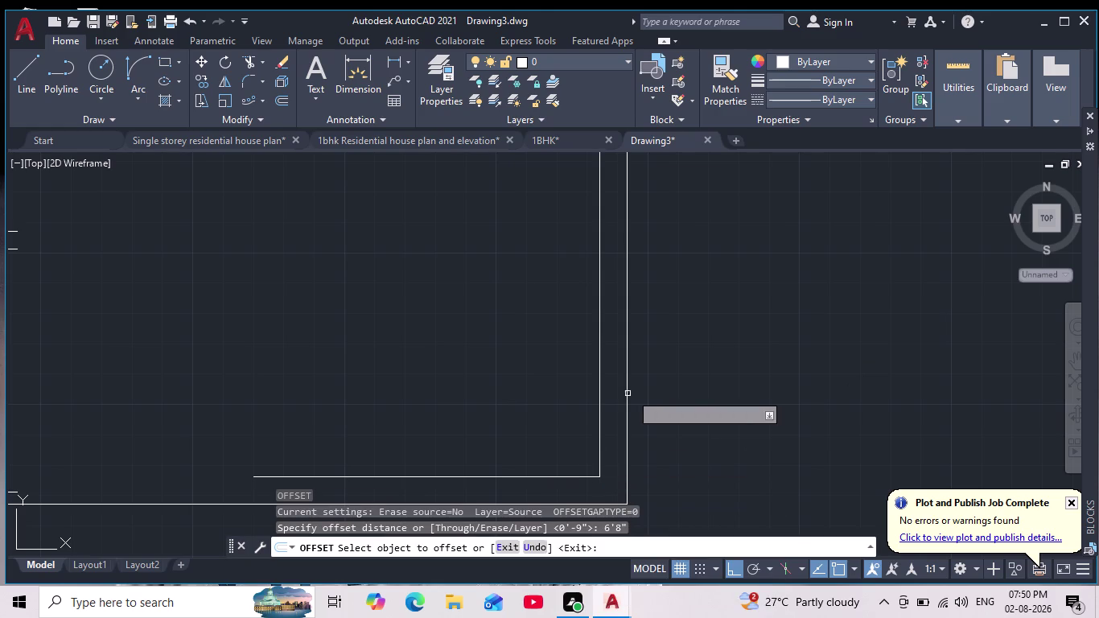
click(603, 419)
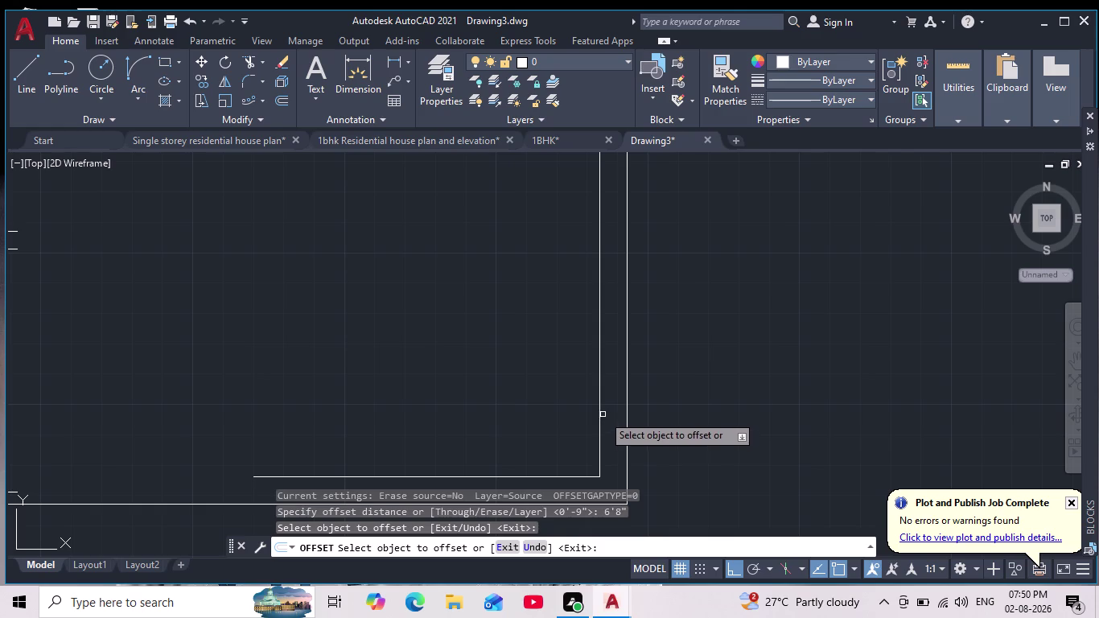
click(600, 411)
scroll(down, 3)
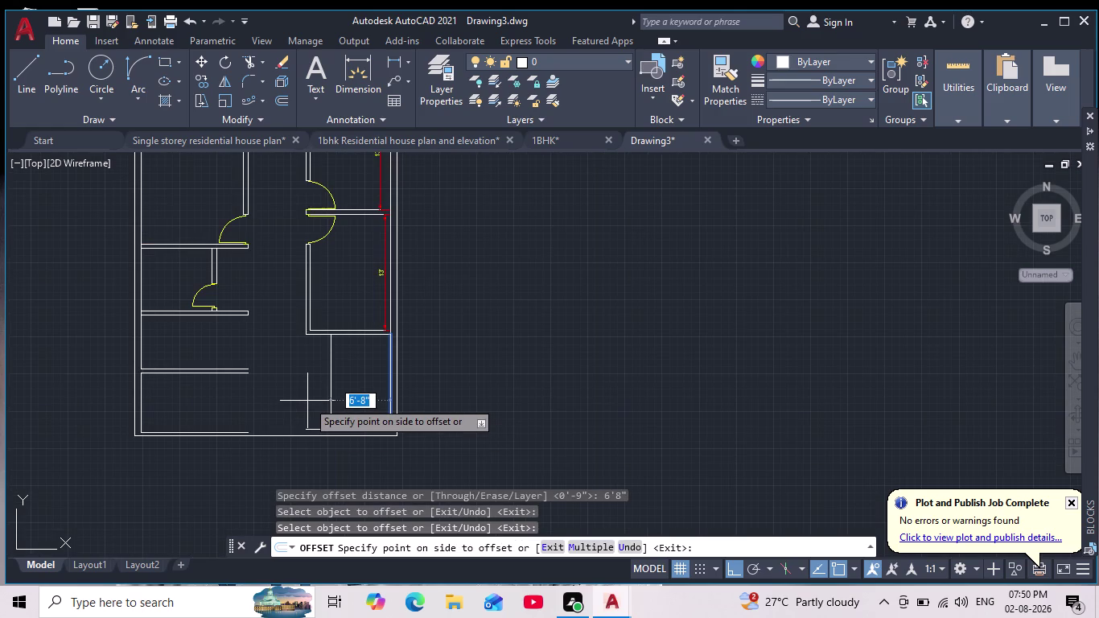